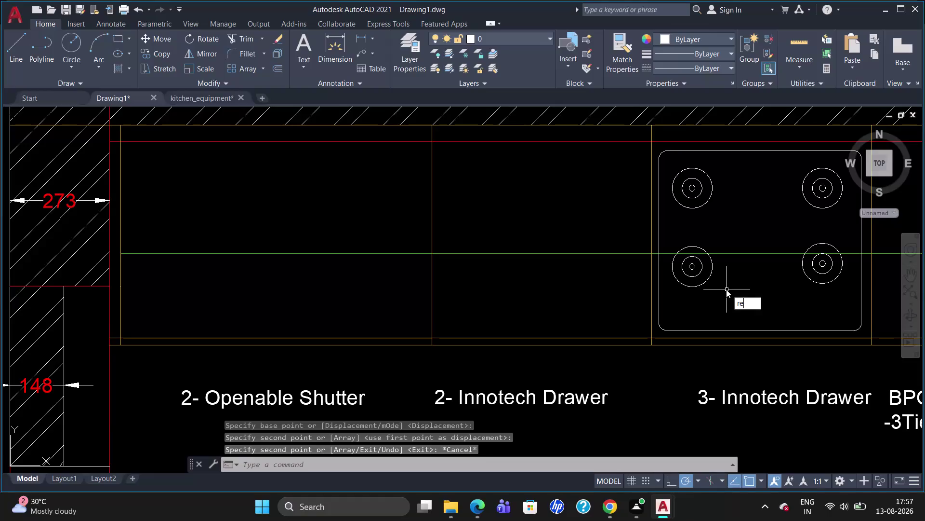
Draw a small rectangular control panel below the hob's burners.
key(c)
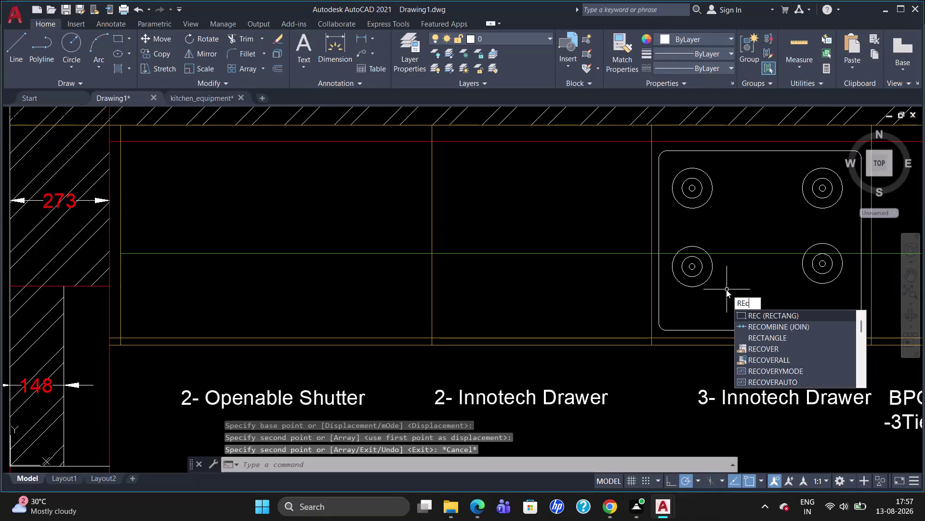
key(Return)
click(719, 299)
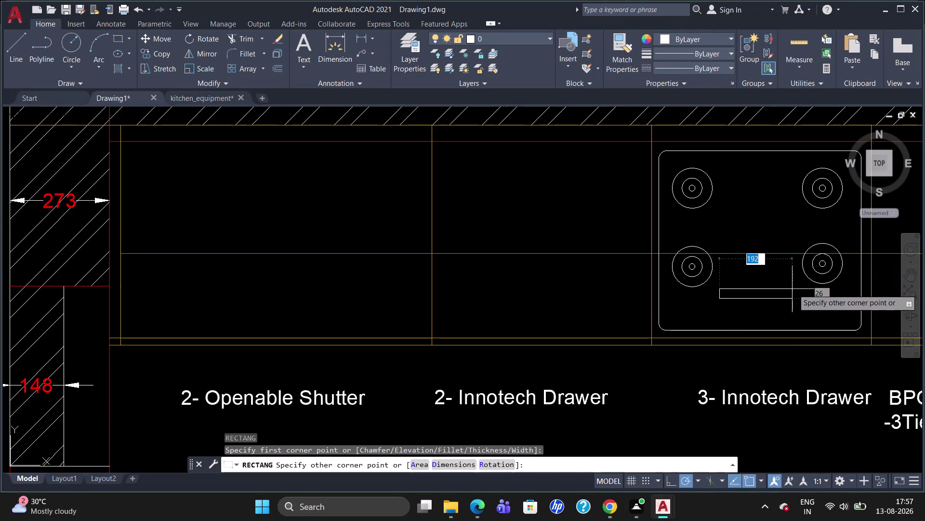
click(797, 321)
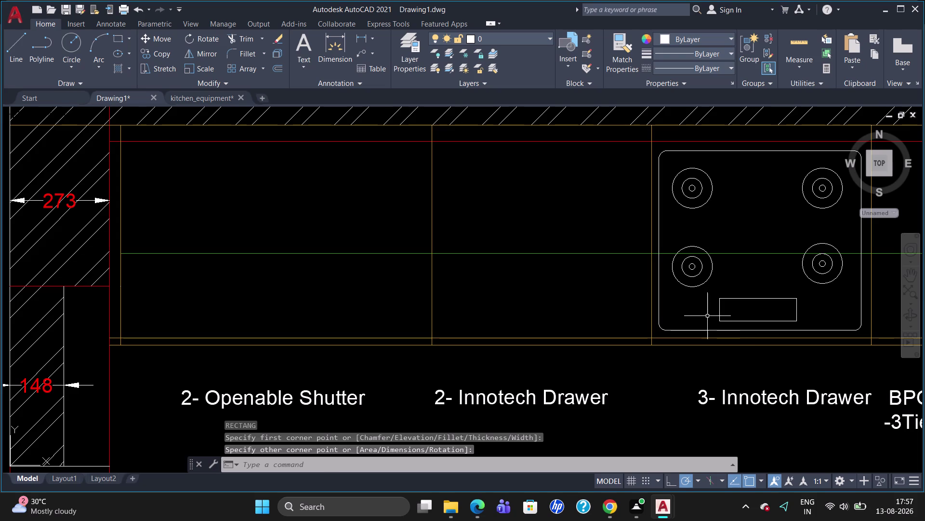
Draw a small knob circle in the panel and delete an extra larger circle.
key(c)
key(Return)
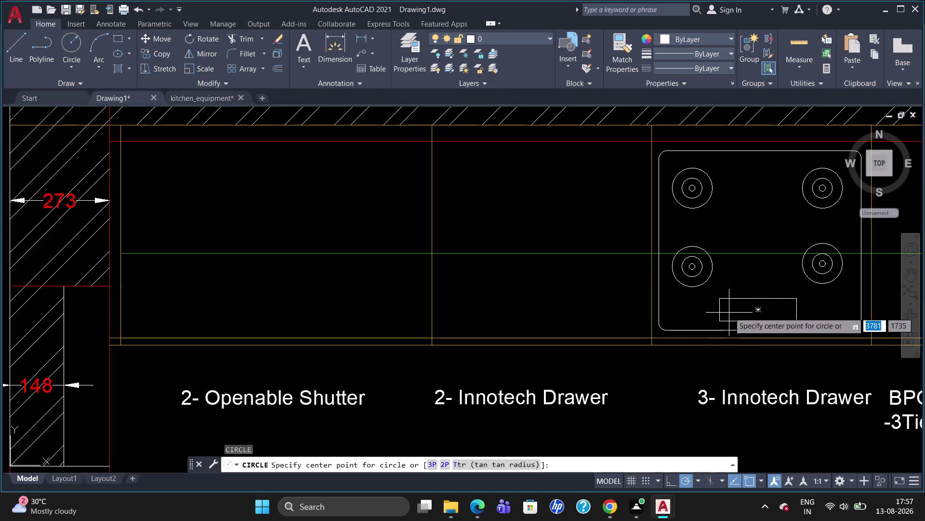
click(730, 311)
click(732, 306)
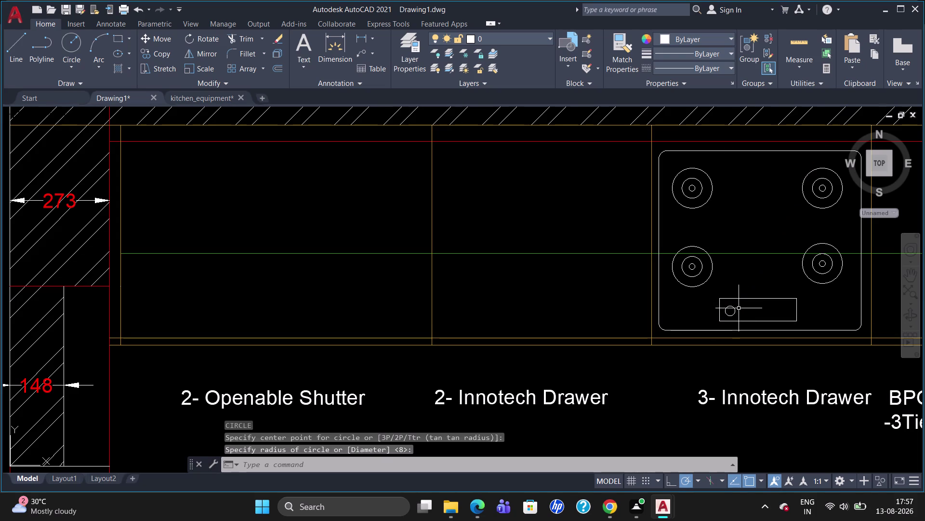
key(v)
key(BackSpace)
key(c)
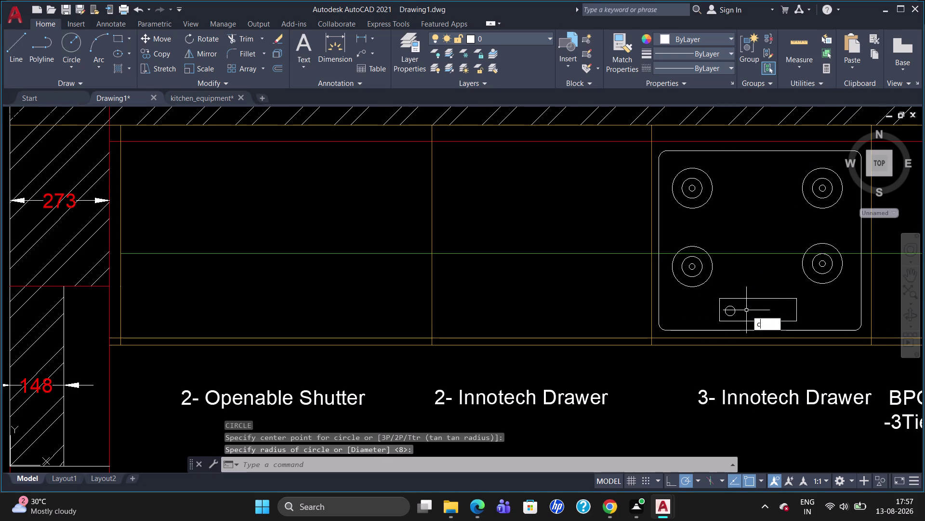
key(Return)
click(751, 311)
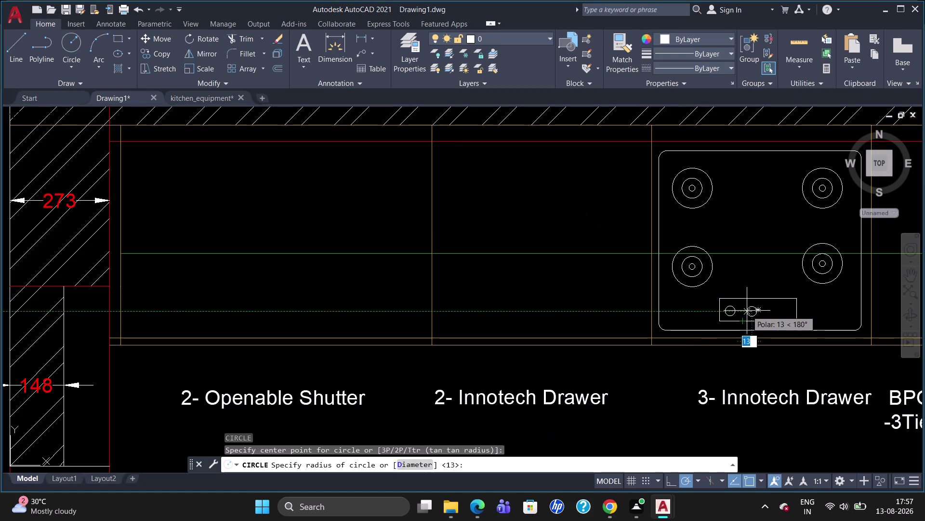
click(748, 310)
click(750, 310)
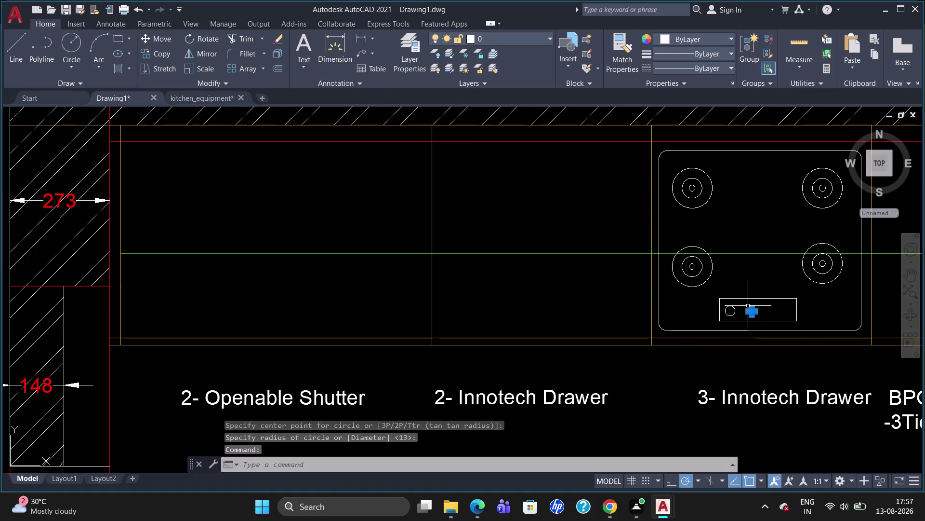
key(Delete)
Copy the knob circle into a row of four across the panel.
click(731, 306)
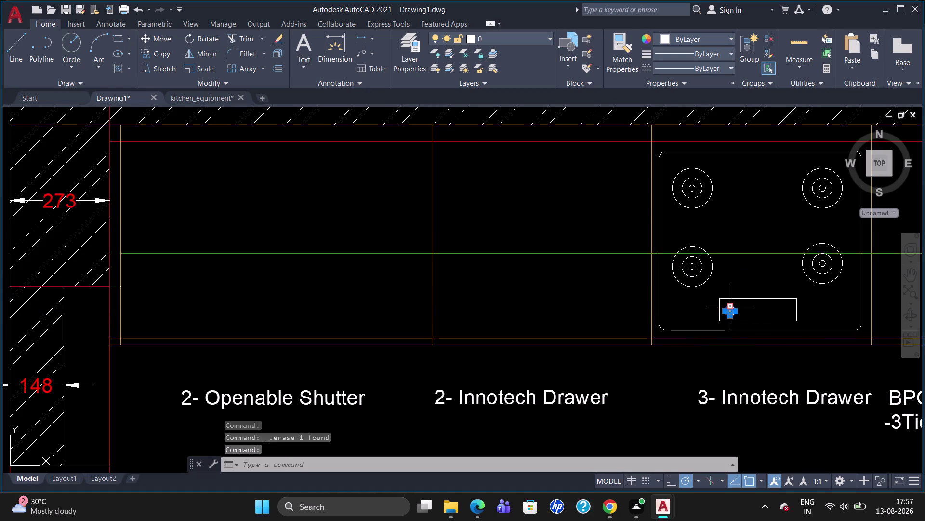
key(c)
key(o)
key(Return)
click(730, 311)
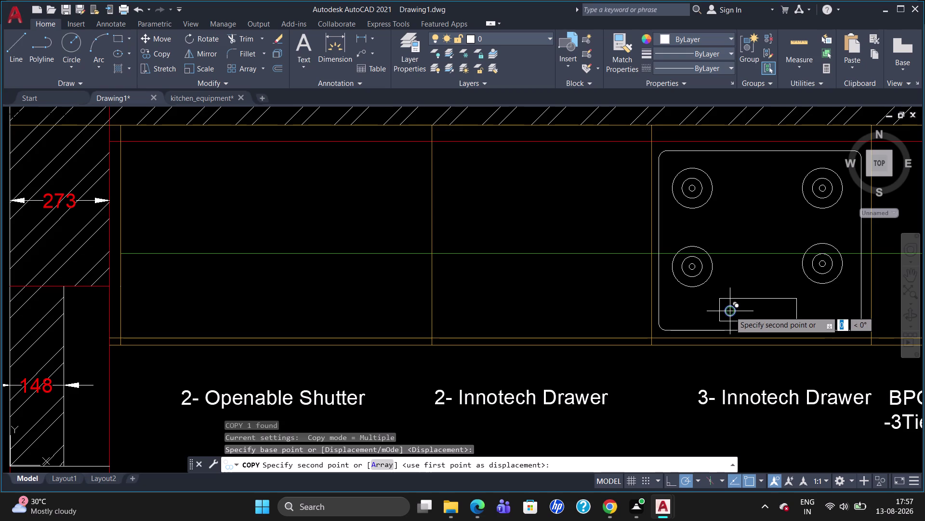
click(747, 310)
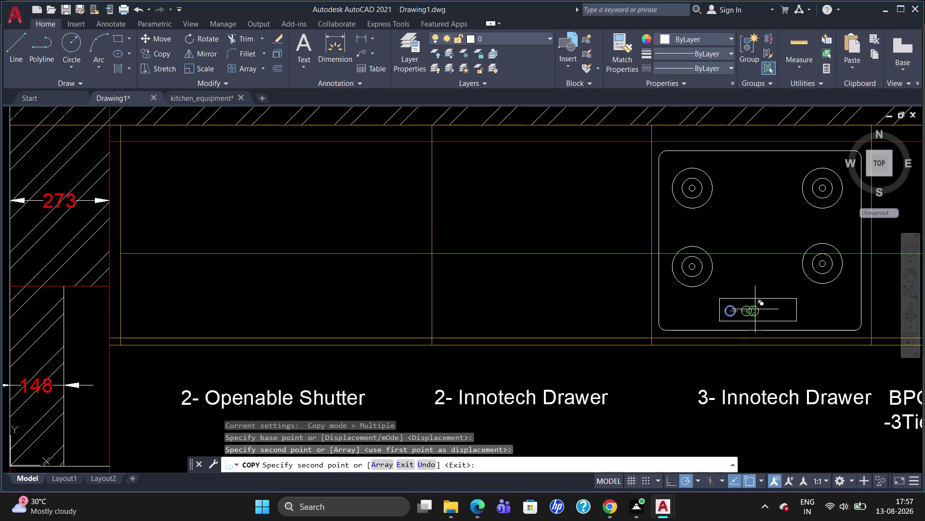
click(763, 308)
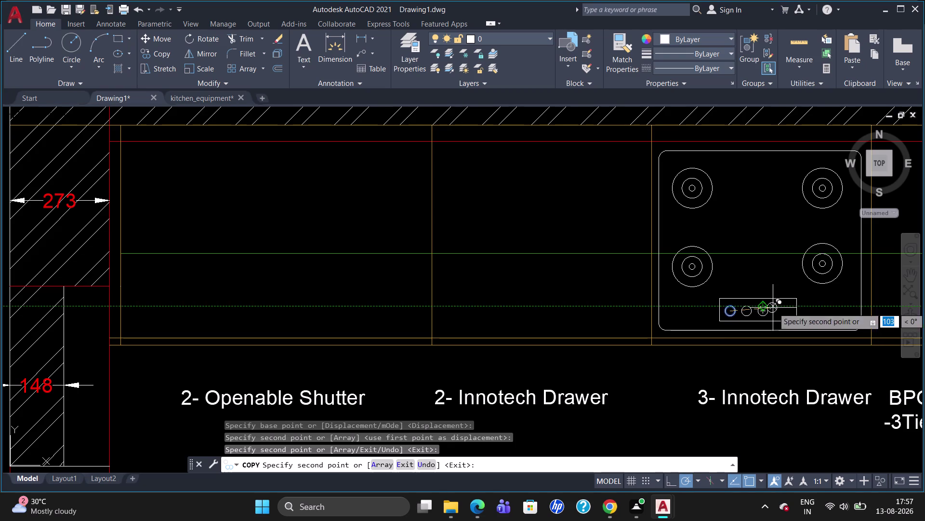
click(780, 312)
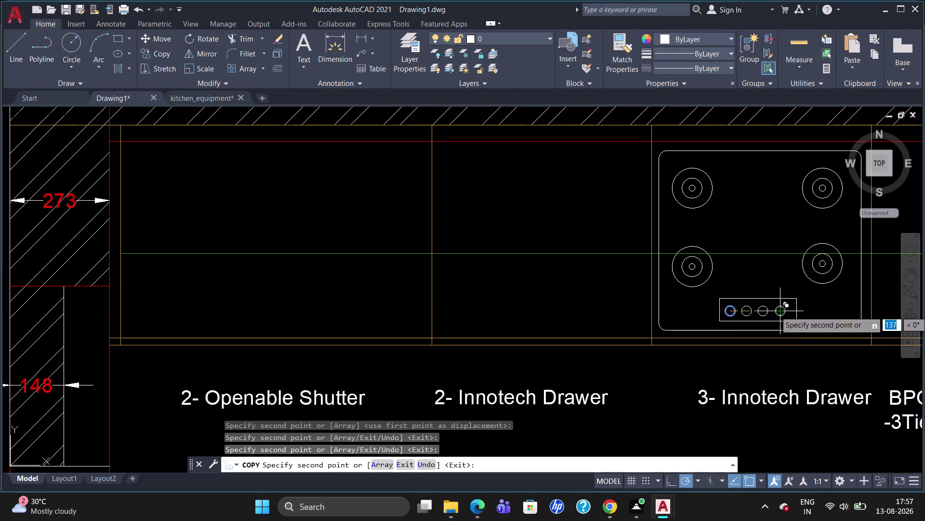
key(Escape)
Zoom around the countertop, briefly show and close Tool Palettes, then open DesignCenter.
scroll(down, 3)
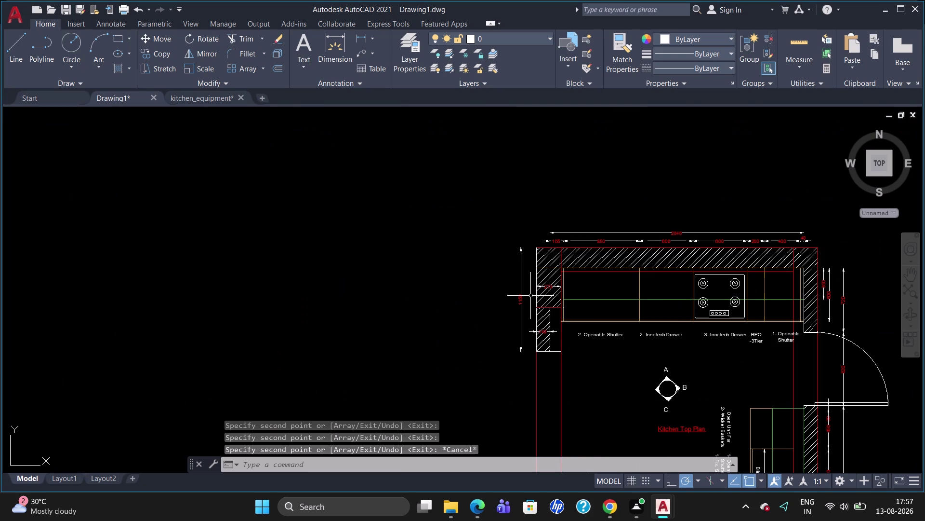
scroll(down, 3)
scroll(up, 3)
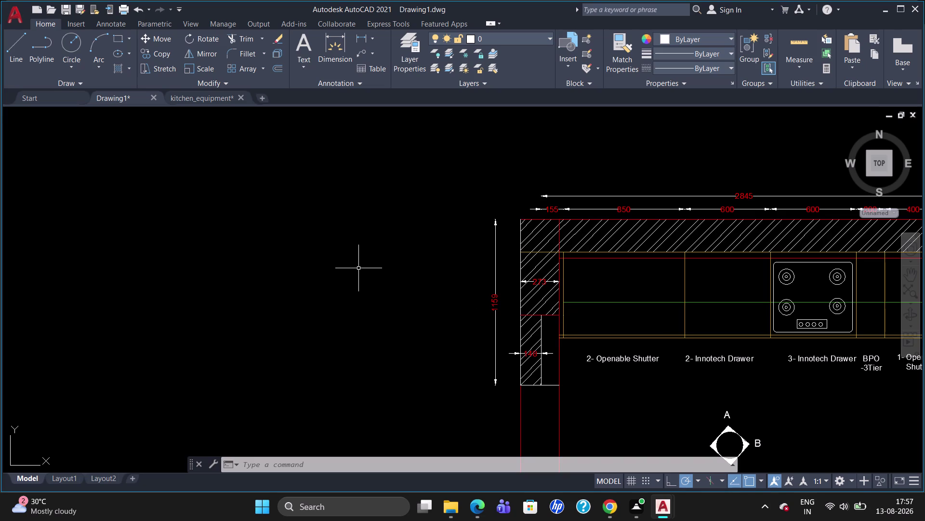
key(ctrl+3)
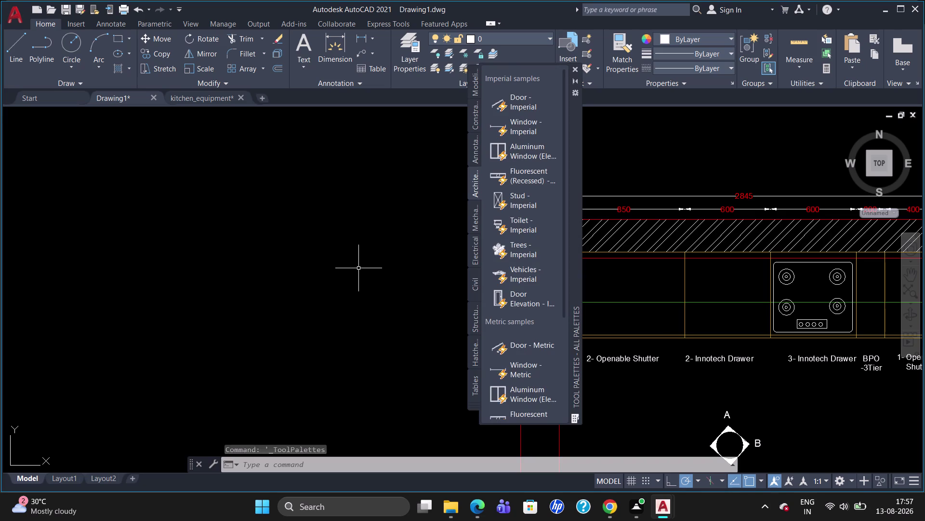
key(Escape)
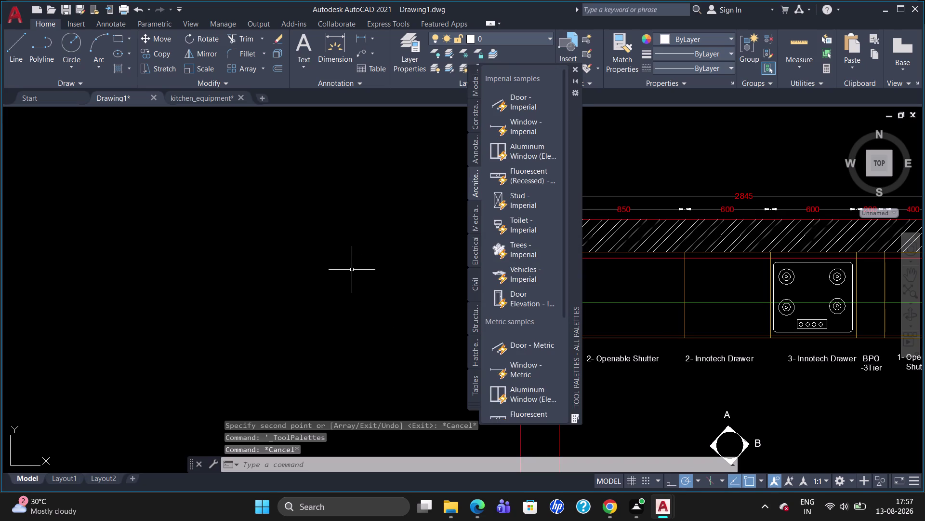
click(572, 67)
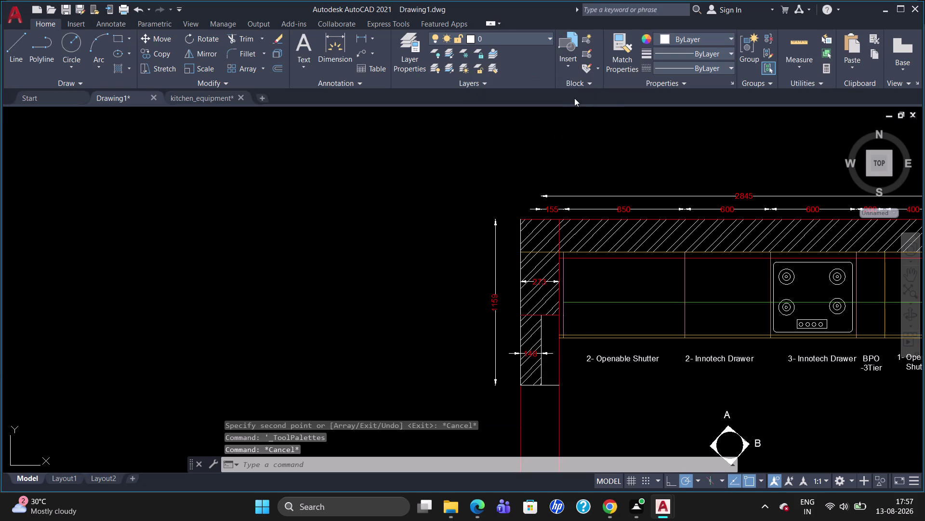
key(ctrl+2)
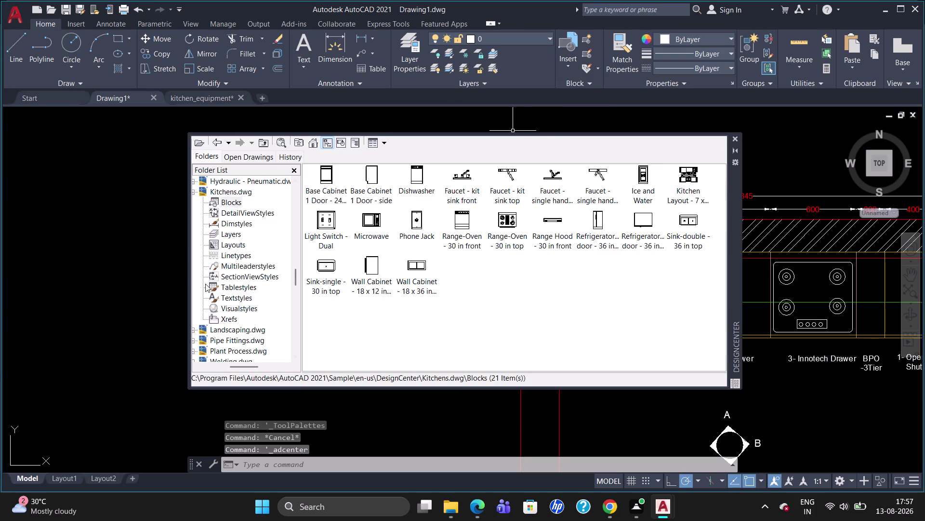
Expand Kitchens.dwg in DesignCenter to show its Blocks collection.
click(241, 192)
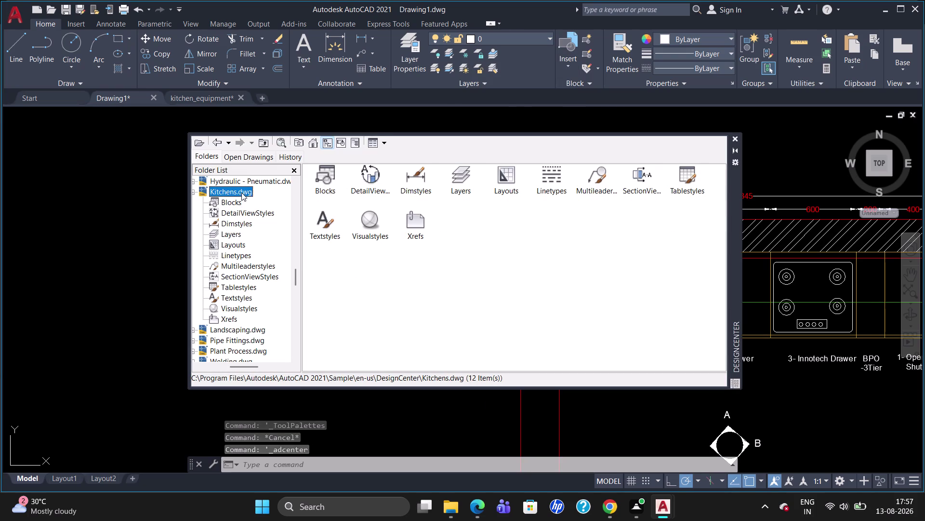
click(316, 181)
click(321, 180)
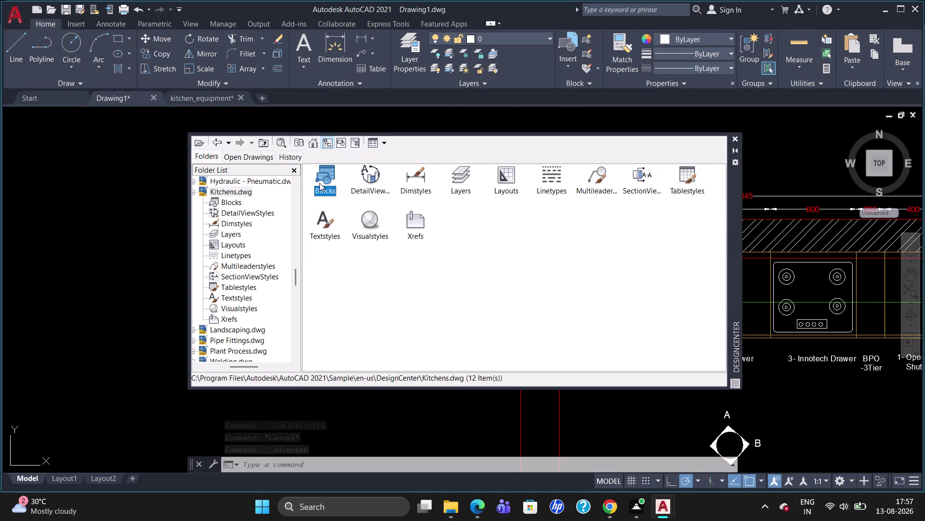
double_click(324, 179)
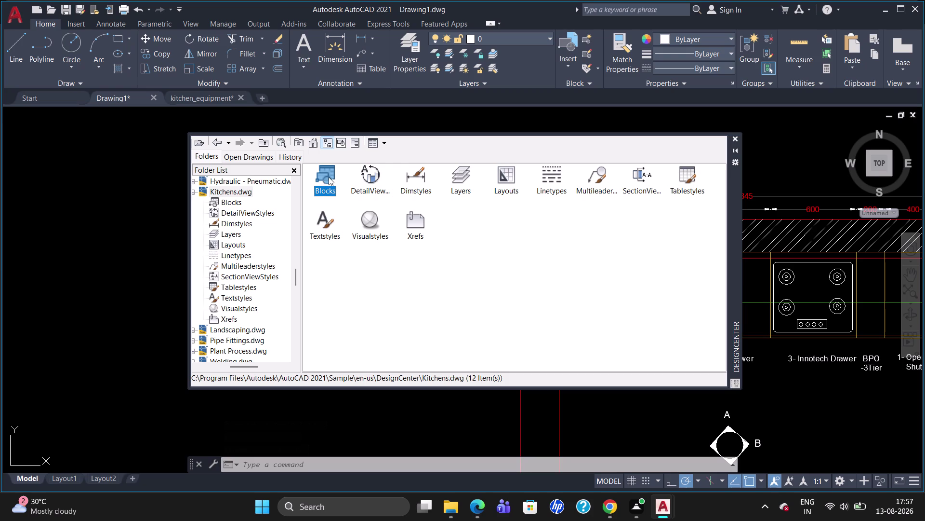
double_click(329, 177)
double_click(322, 189)
double_click(232, 200)
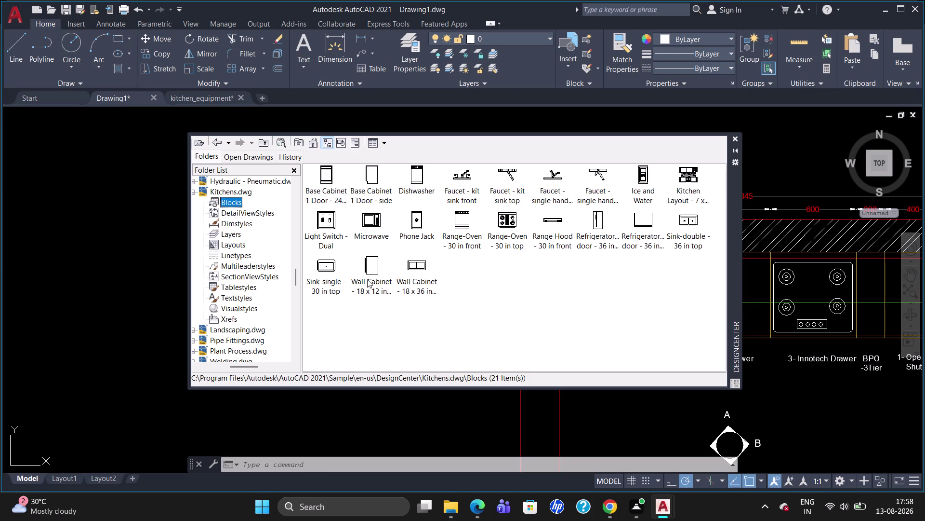
Place the 'Sink-single - 30 in top' block left of the countertop and close DesignCenter.
click(332, 270)
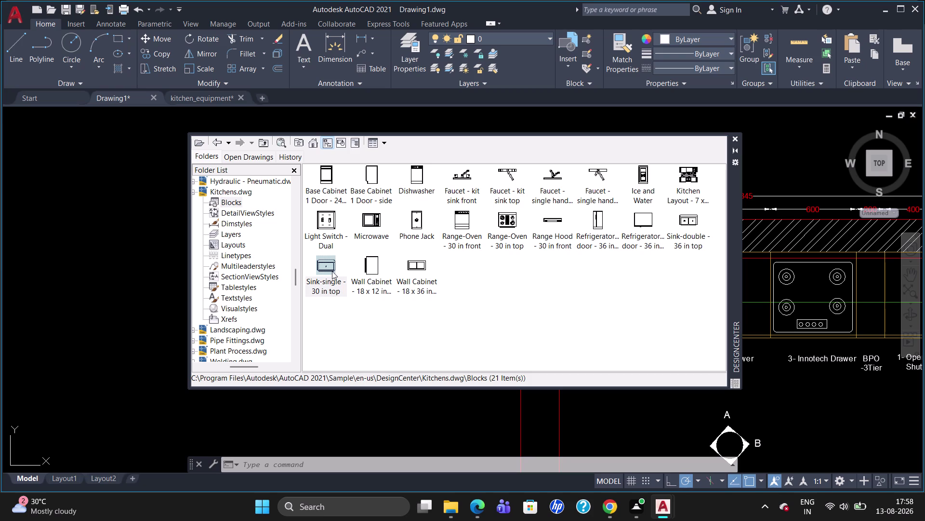
drag(329, 272, 127, 247)
click(124, 247)
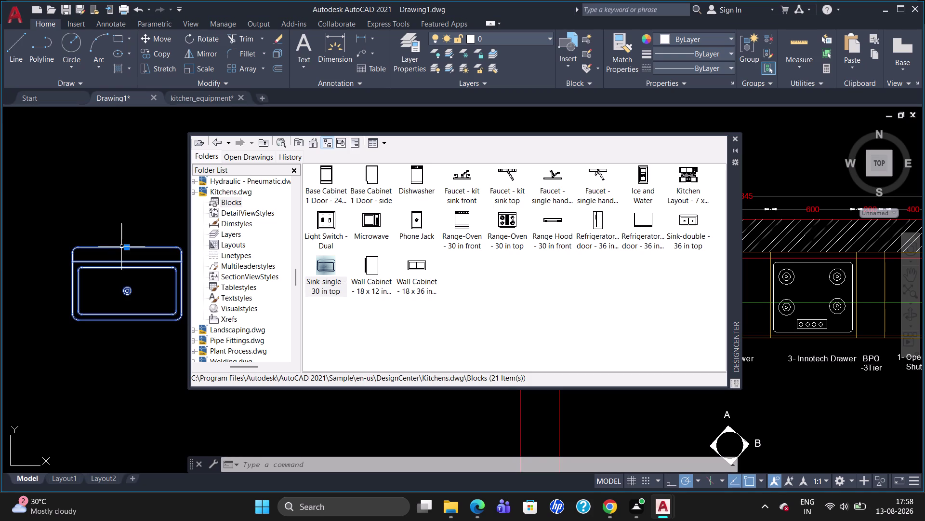
key(Escape)
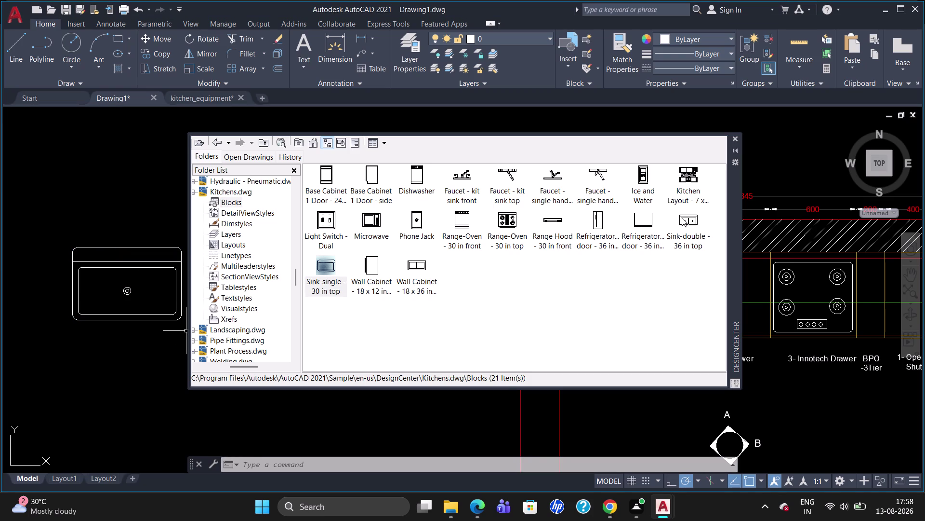
click(735, 137)
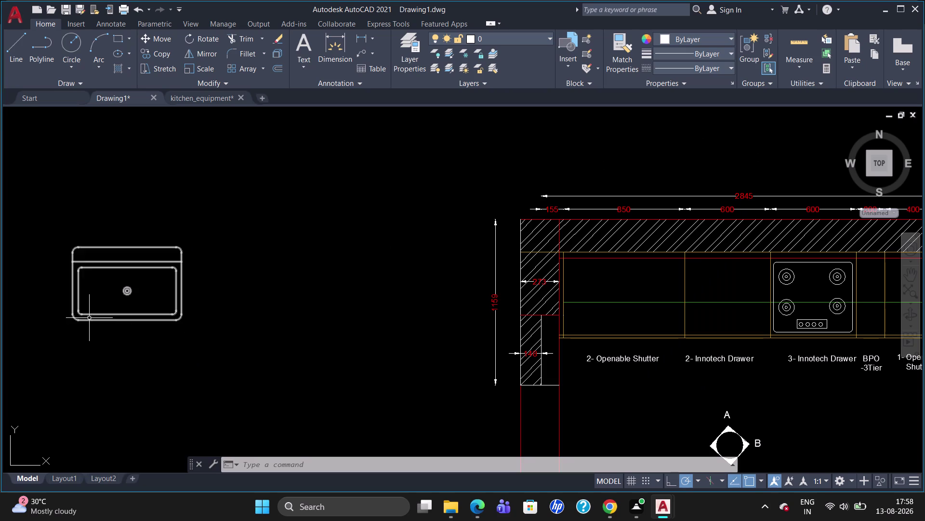
Move the single sink block into the counter bay left of the hob.
click(125, 293)
key(m)
key(Return)
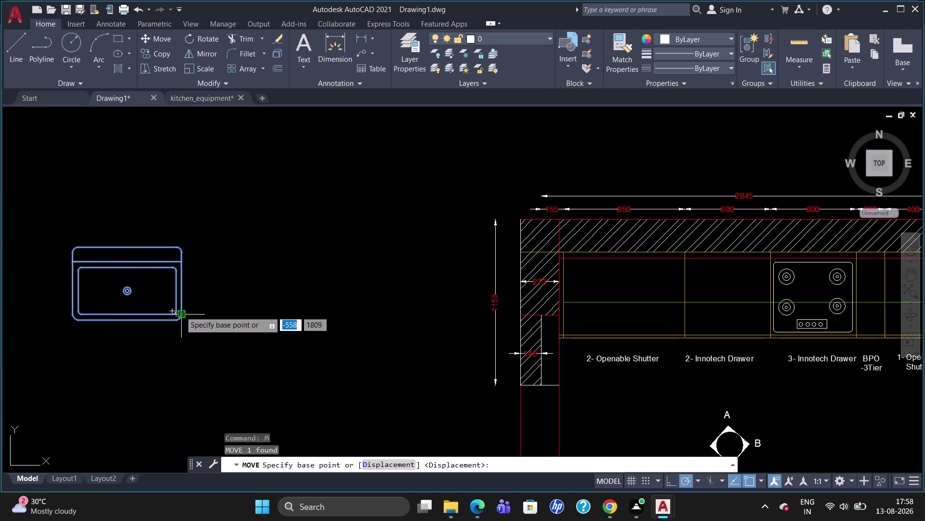
click(176, 317)
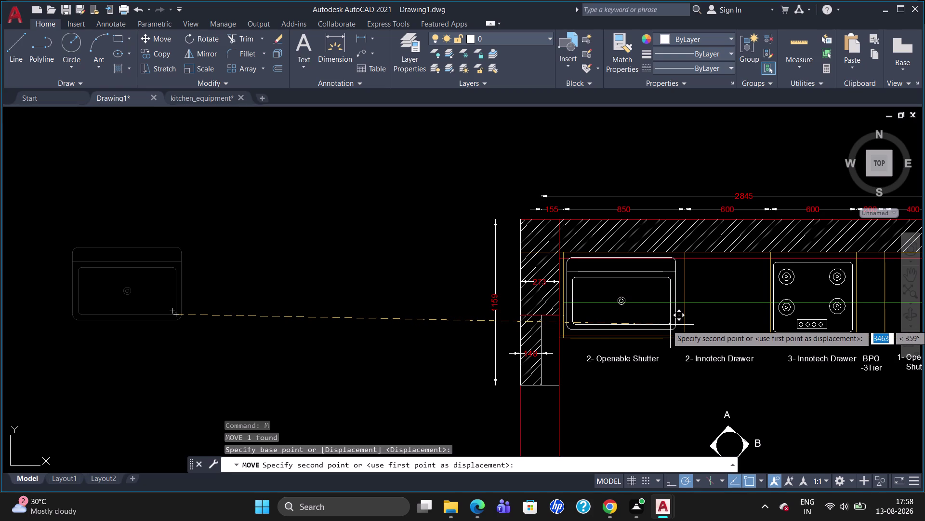
click(672, 325)
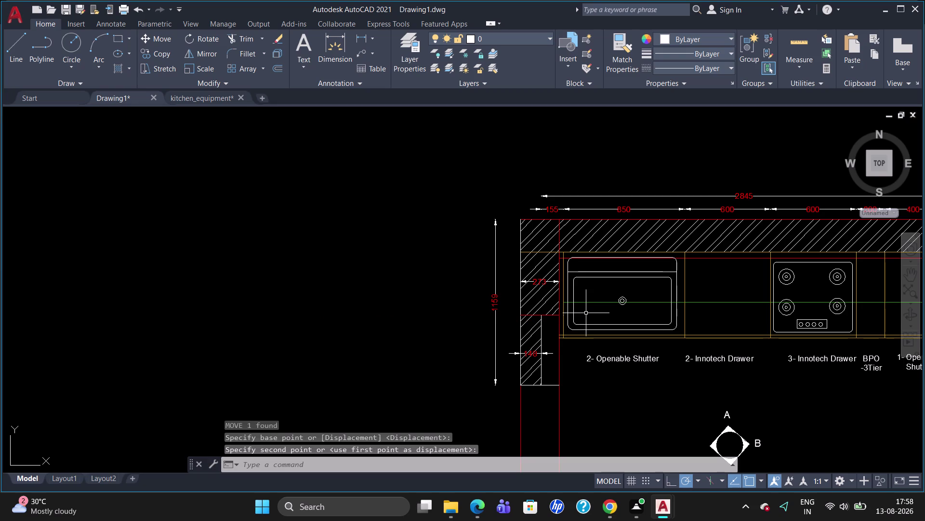
scroll(down, 3)
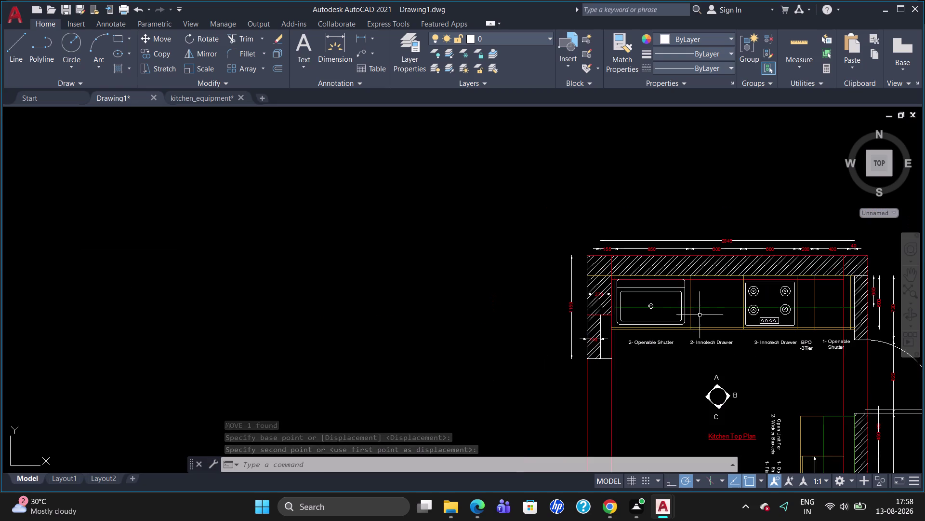
scroll(up, 3)
scroll(down, 3)
scroll(up, 3)
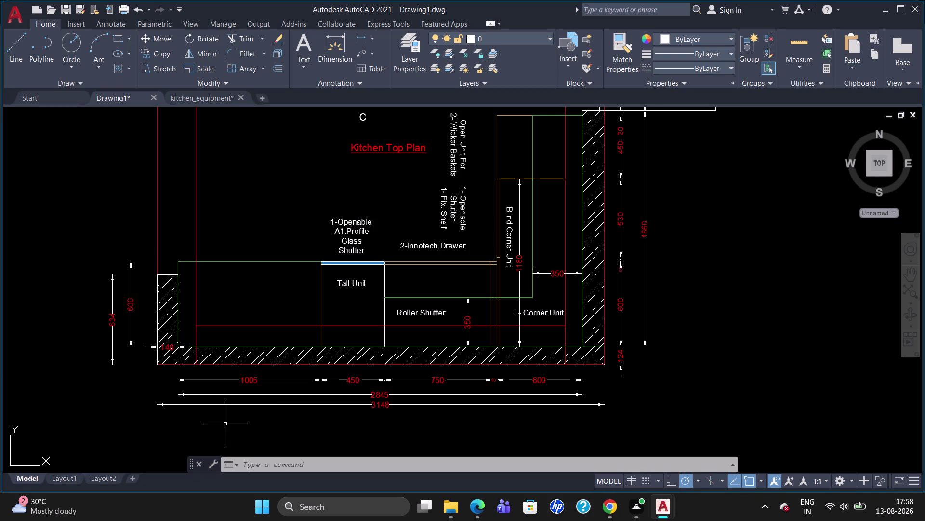
Draw left and front lines of the outline, then delete the misdrawn front line.
key(l)
key(Return)
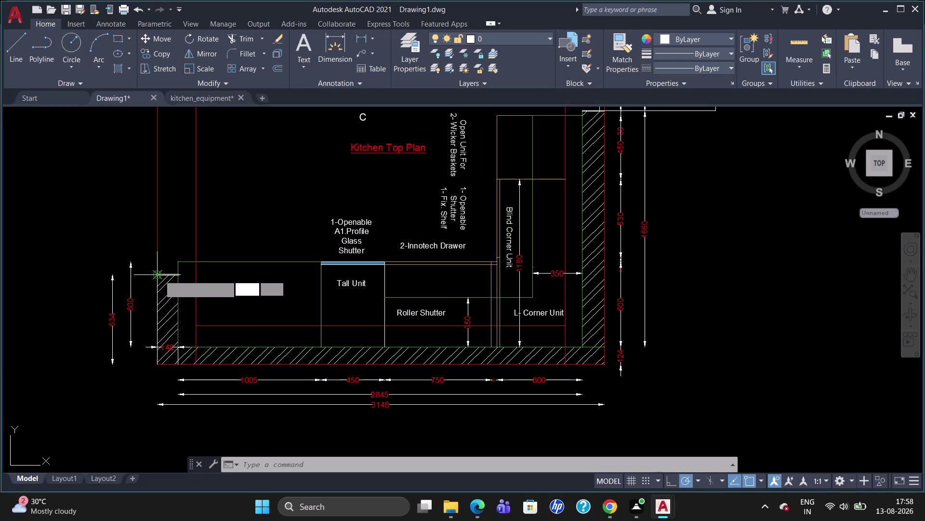
click(188, 246)
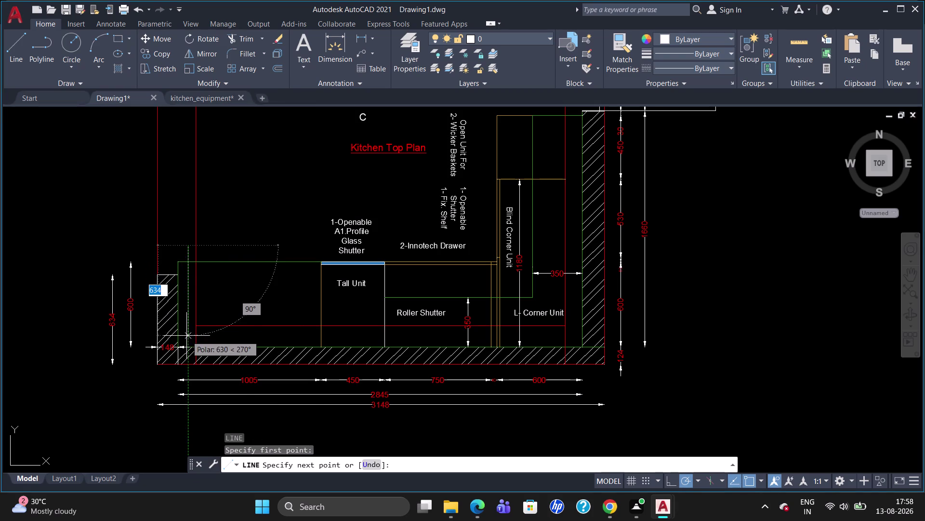
click(188, 335)
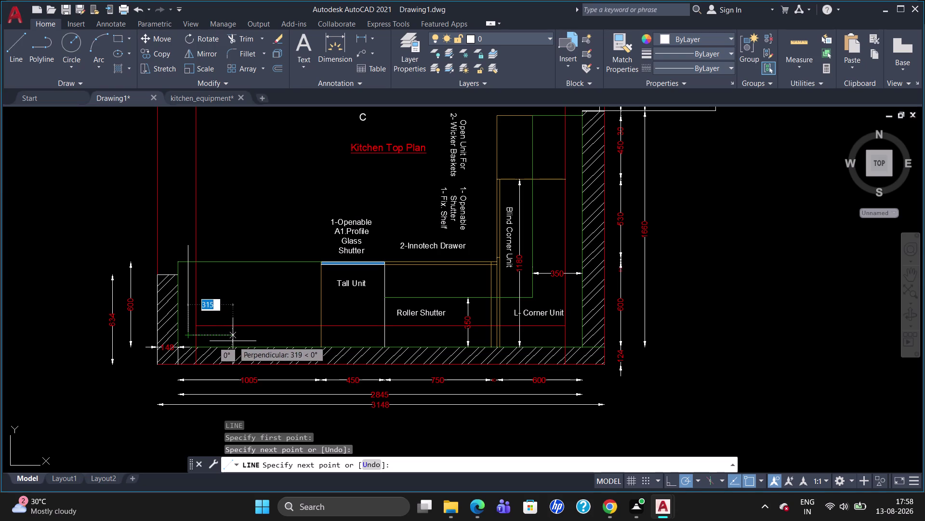
click(315, 339)
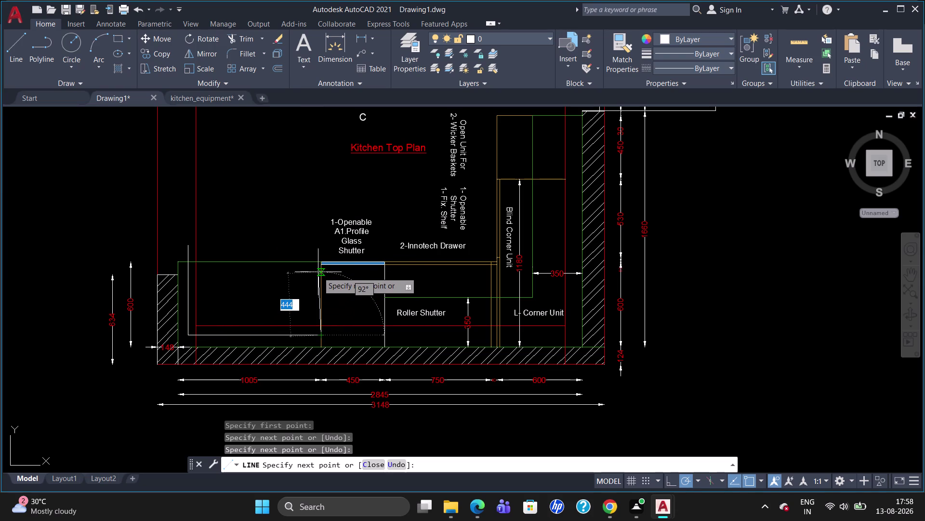
key(Escape)
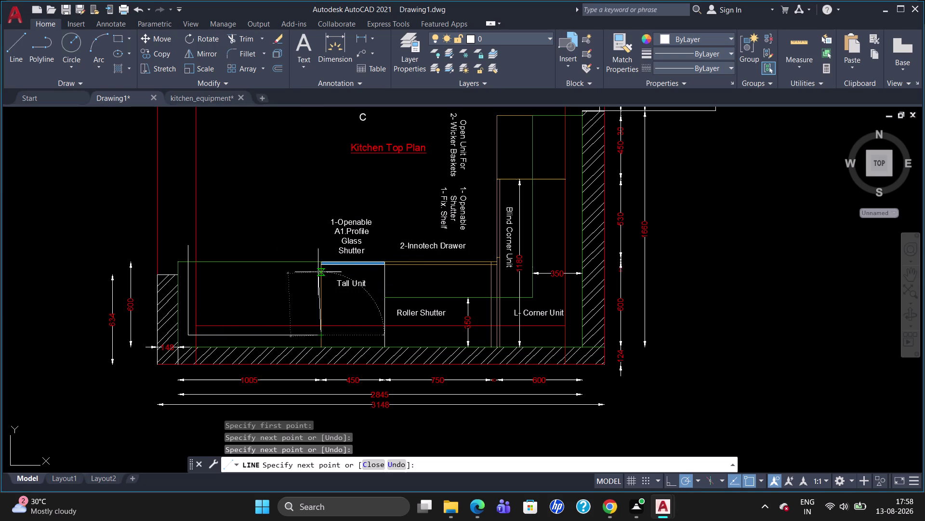
click(309, 337)
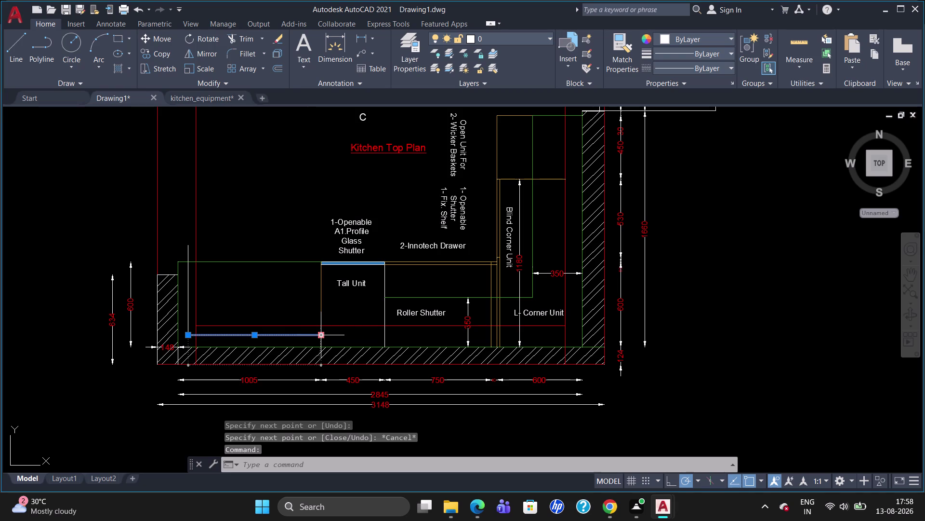
key(Delete)
key(Delete)
key(Delete)
Redraw the outline's bottom edge and right edge beside the Tall Unit.
key(l)
key(Return)
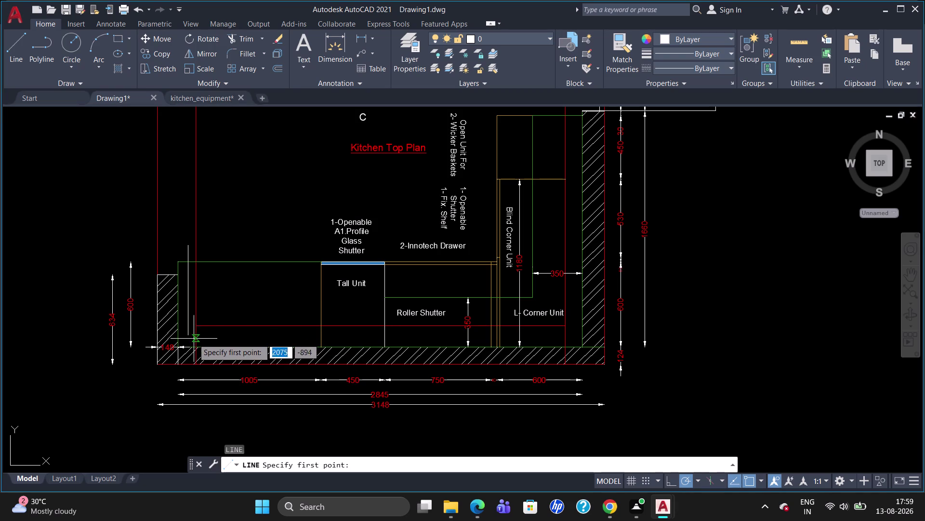
click(186, 337)
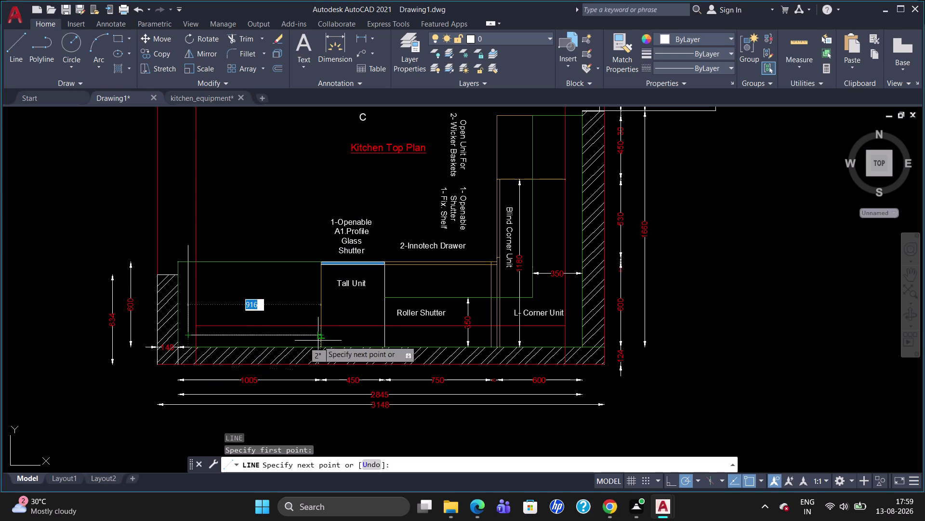
click(312, 339)
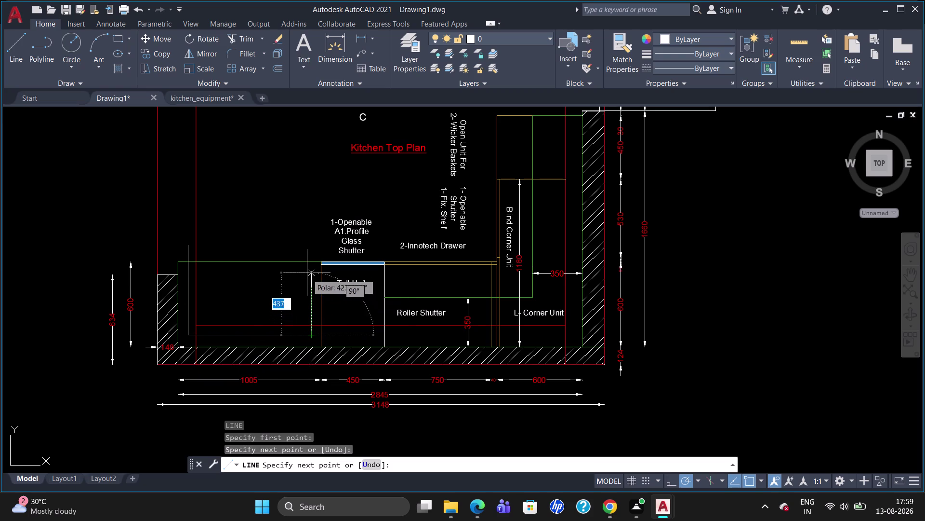
click(310, 250)
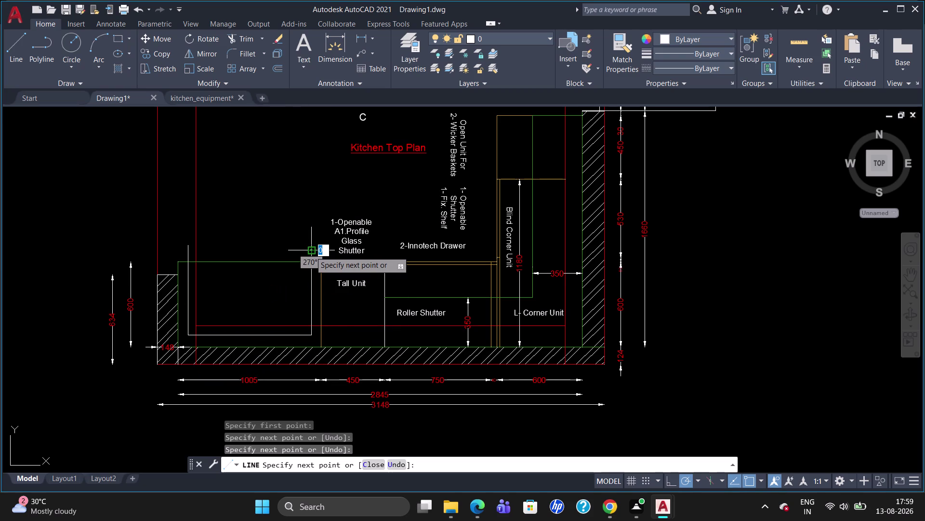
key(Escape)
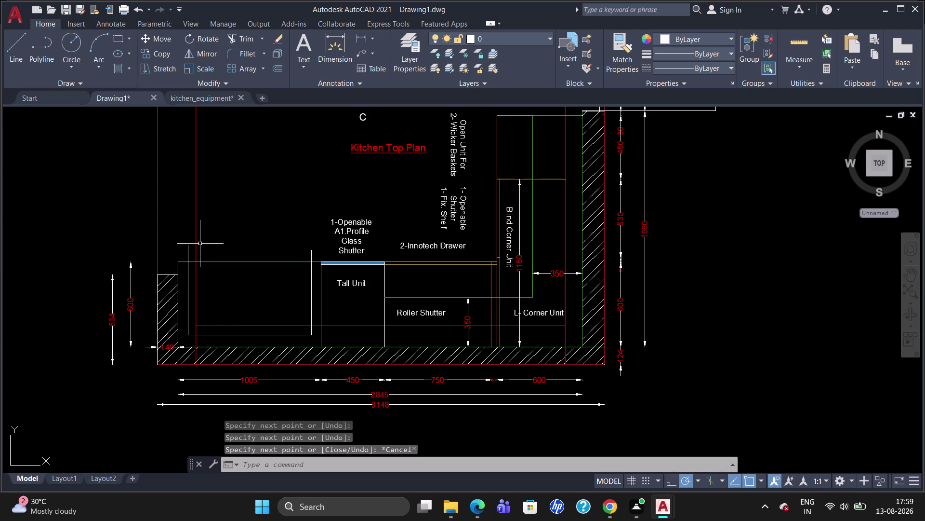
Draw the outline's top edge from left to right.
key(l)
key(Return)
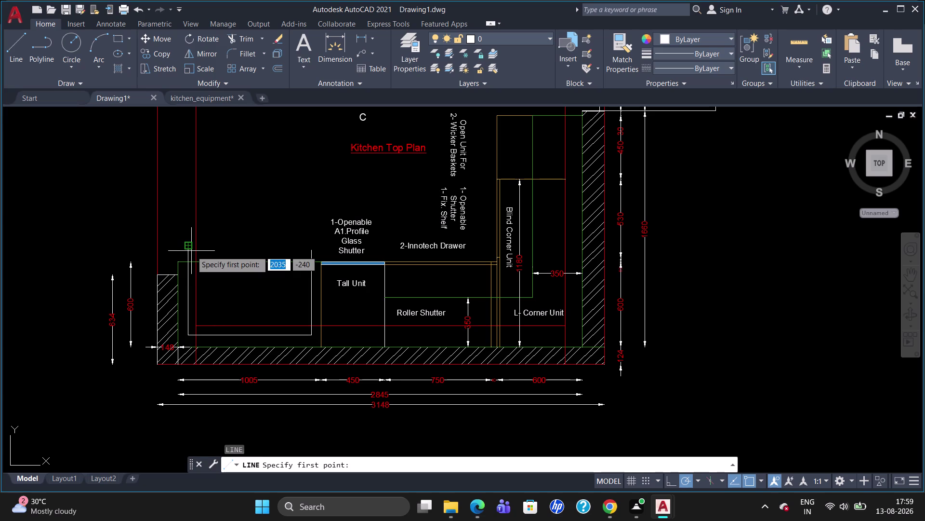
click(187, 252)
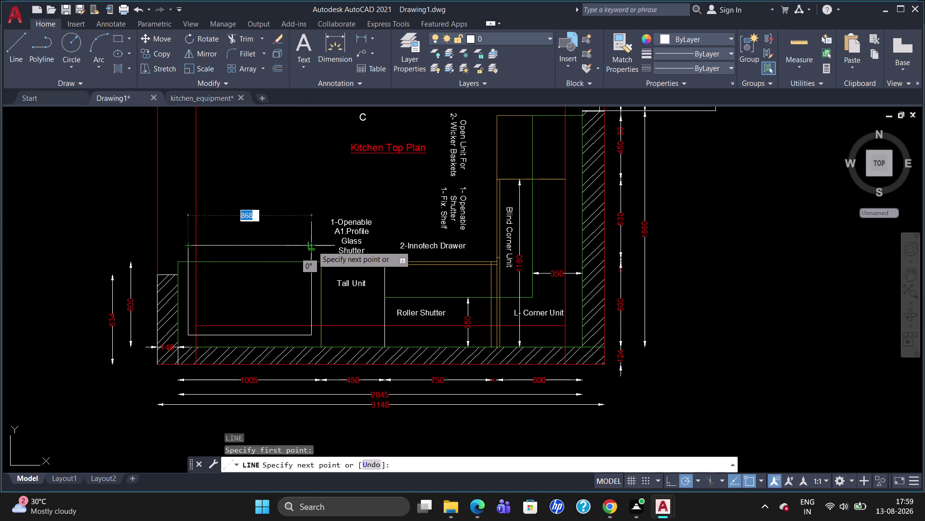
click(313, 243)
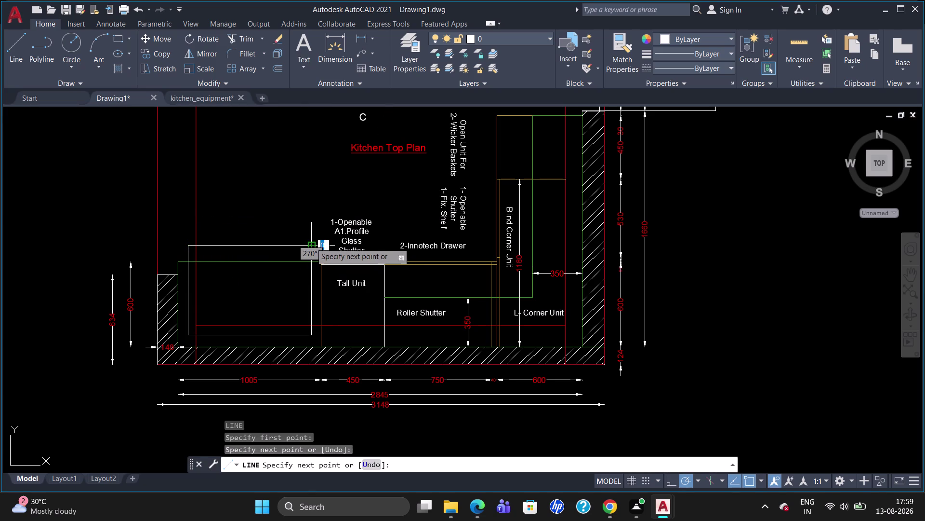
key(Escape)
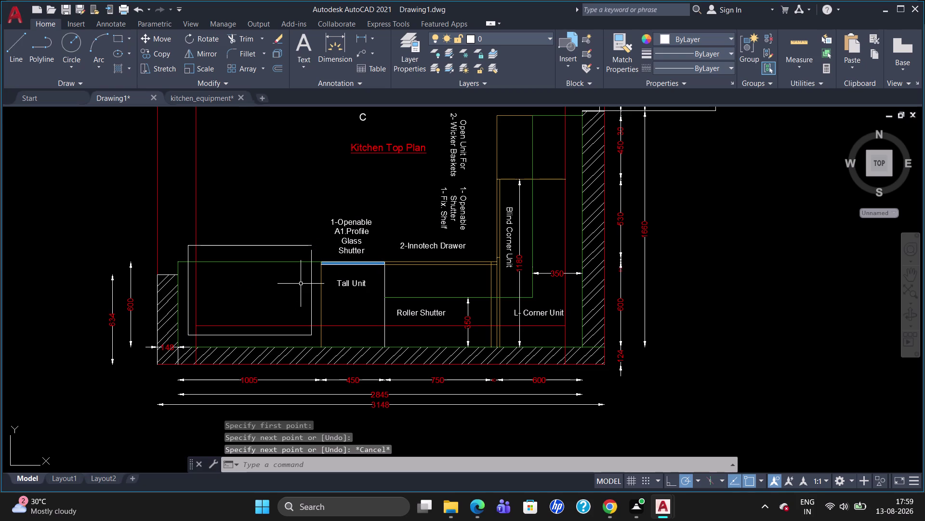
Extend the outline's right-side line up to the top edge with EX.
text(ex)
key(Return)
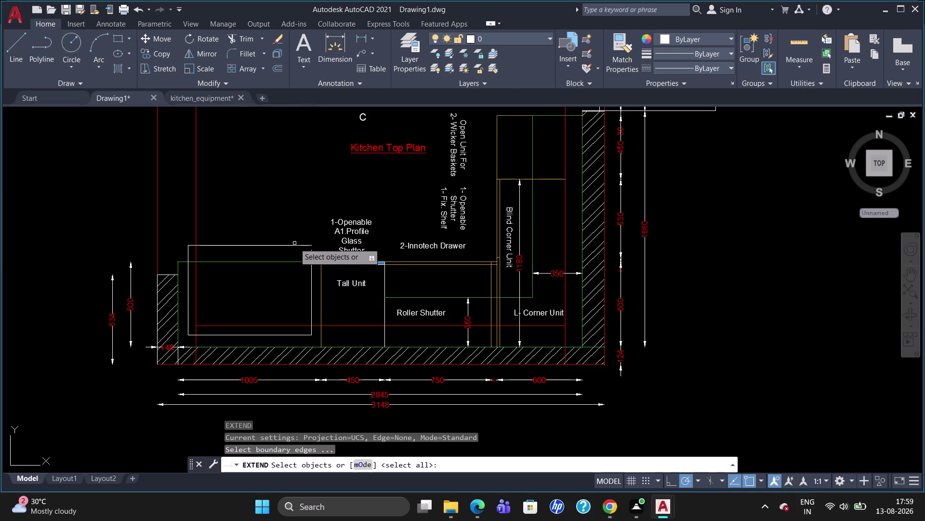
click(294, 245)
key(Return)
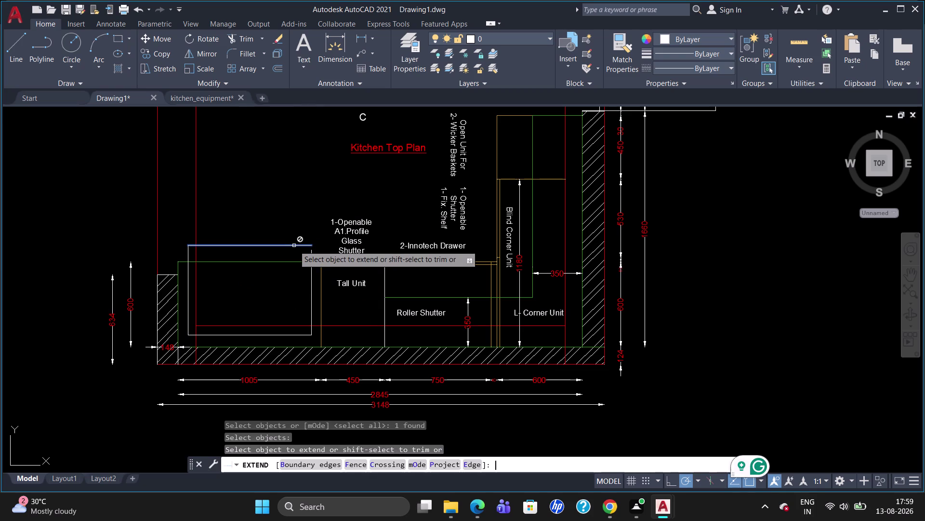
click(311, 287)
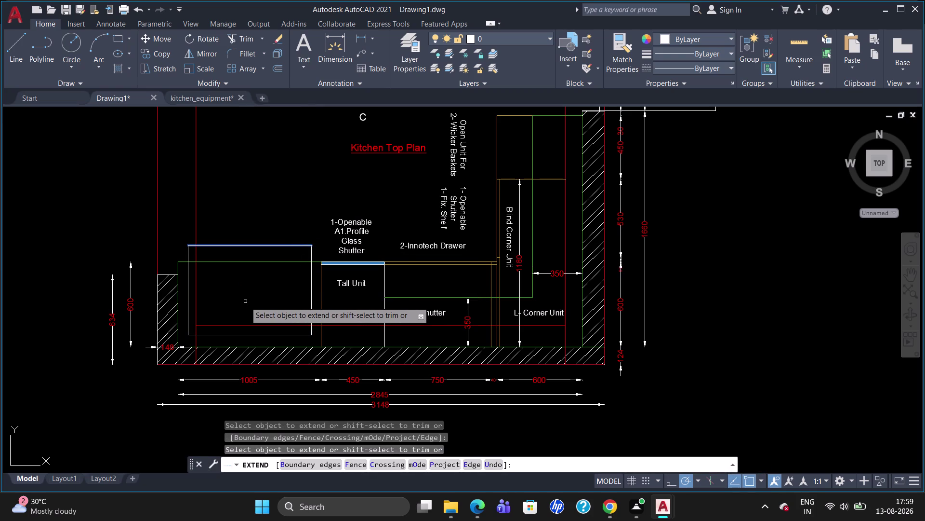
key(Escape)
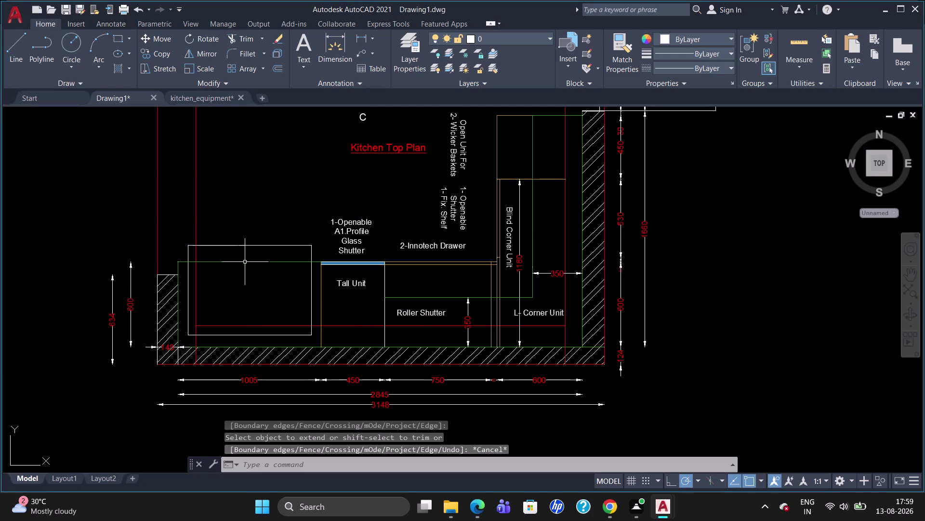
Round the sink outline's two left corners with radius-20 fillets.
key(f)
key(Return)
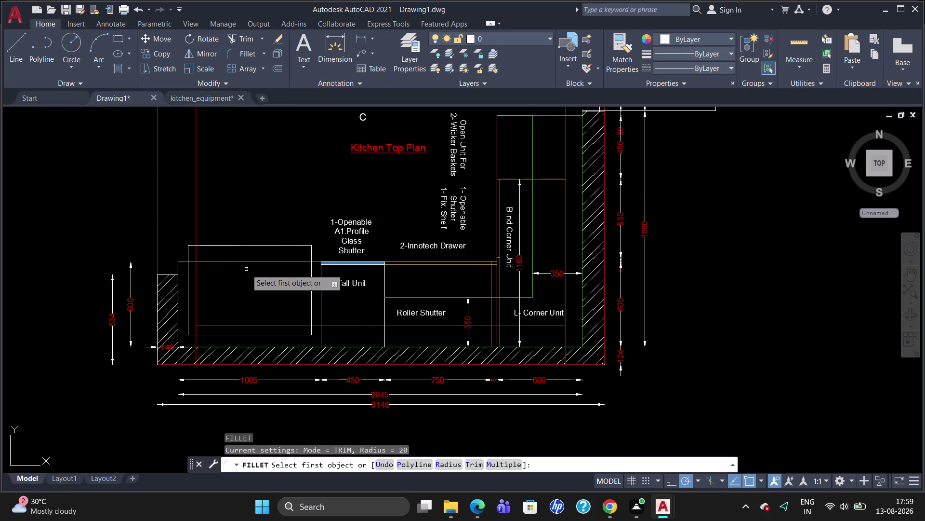
key(r)
key(Return)
text(20)
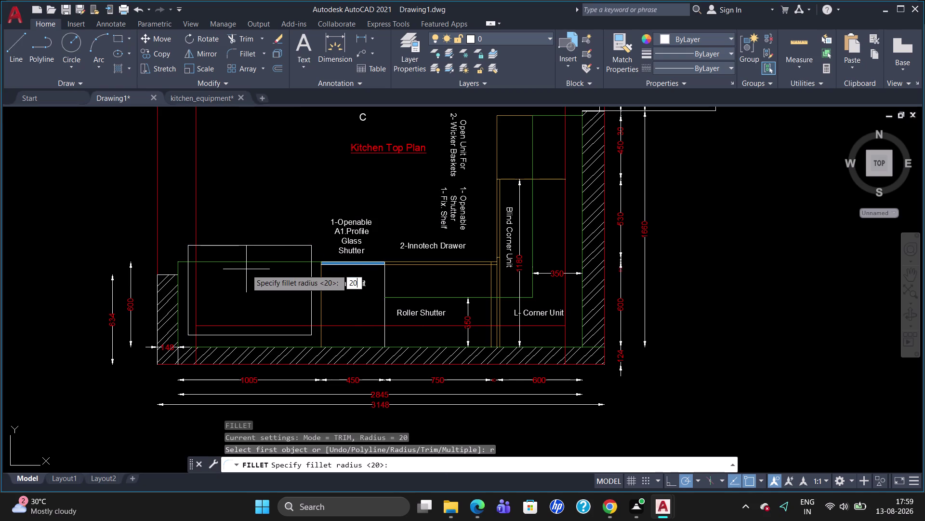
key(Return)
click(240, 244)
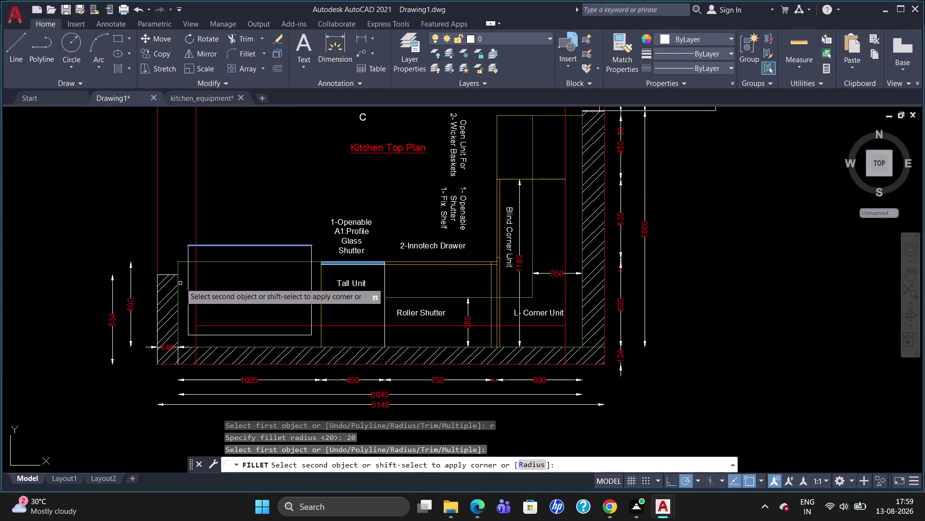
click(188, 279)
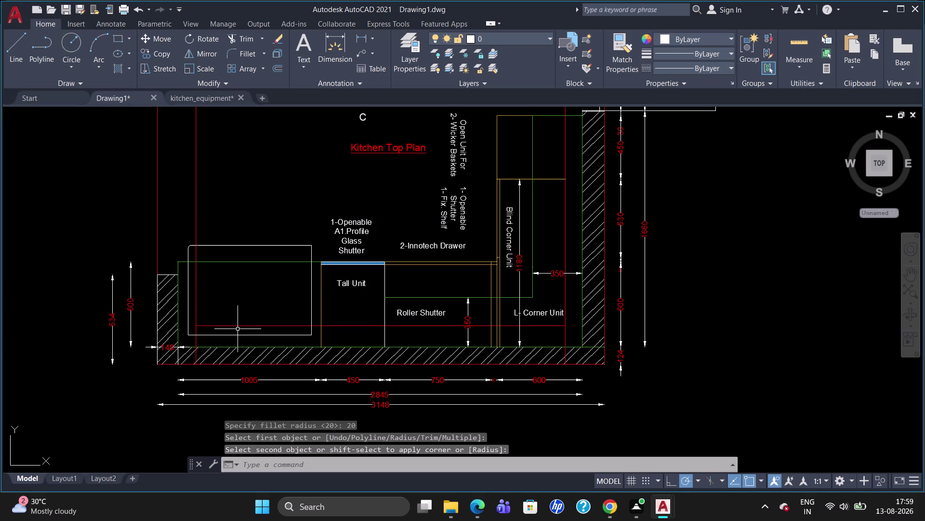
key(f)
key(Return)
key(r)
key(Return)
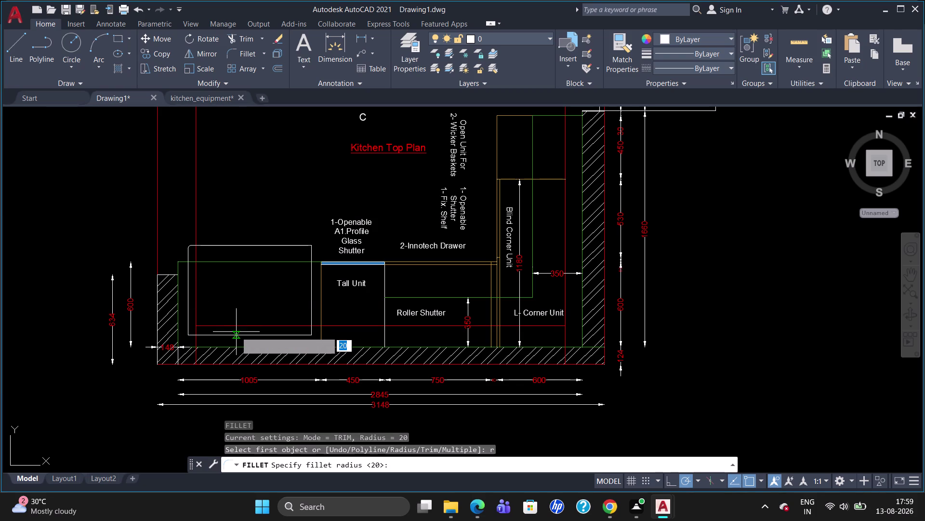
text(20)
key(Return)
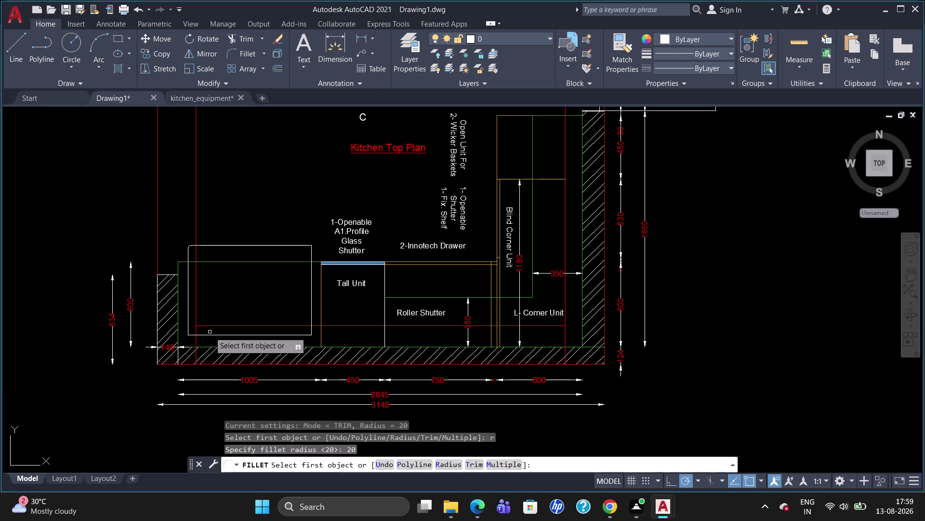
click(210, 335)
click(187, 313)
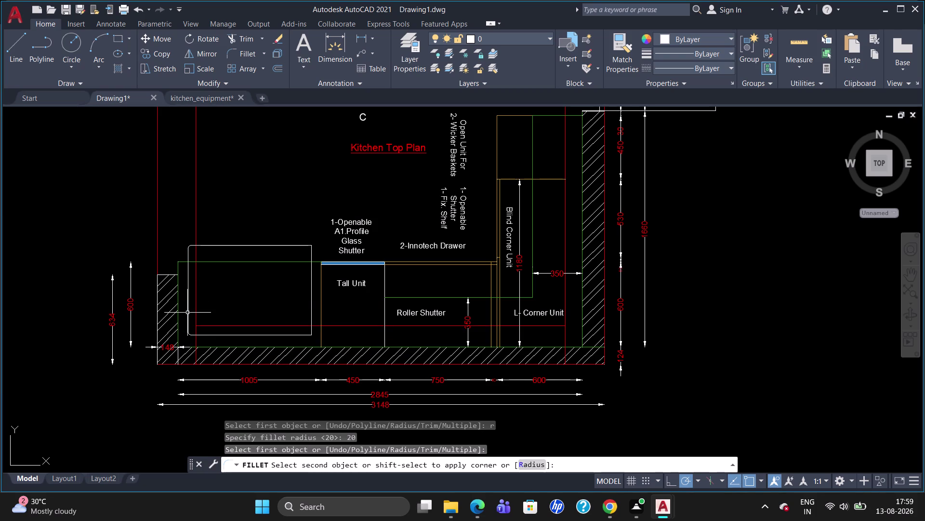
Round the outline's bottom-right and top-right corners with radius-20 fillets.
key(f)
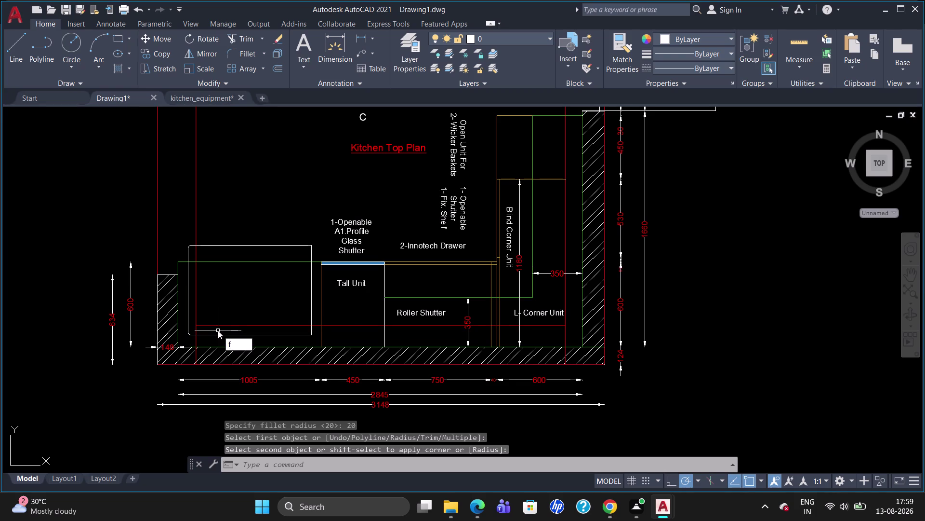
key(Return)
key(r)
key(Return)
text(2)
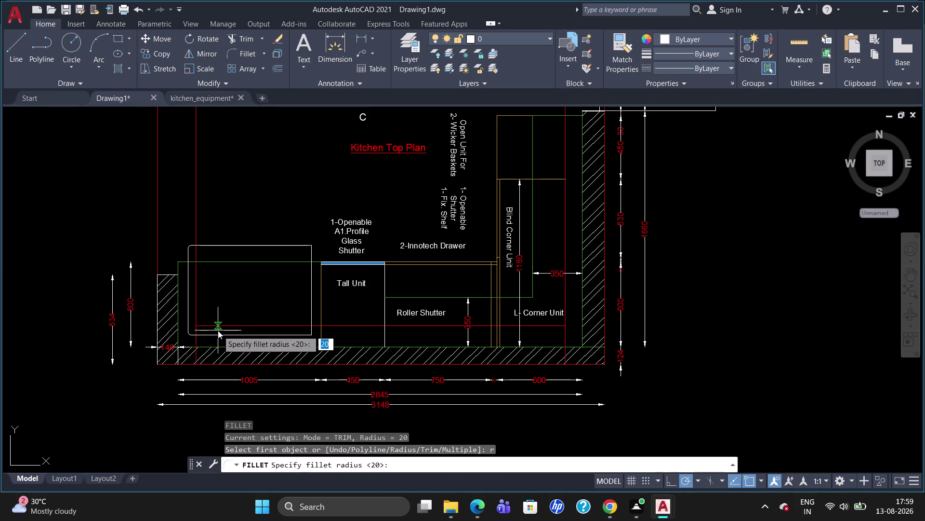
text(0)
key(Return)
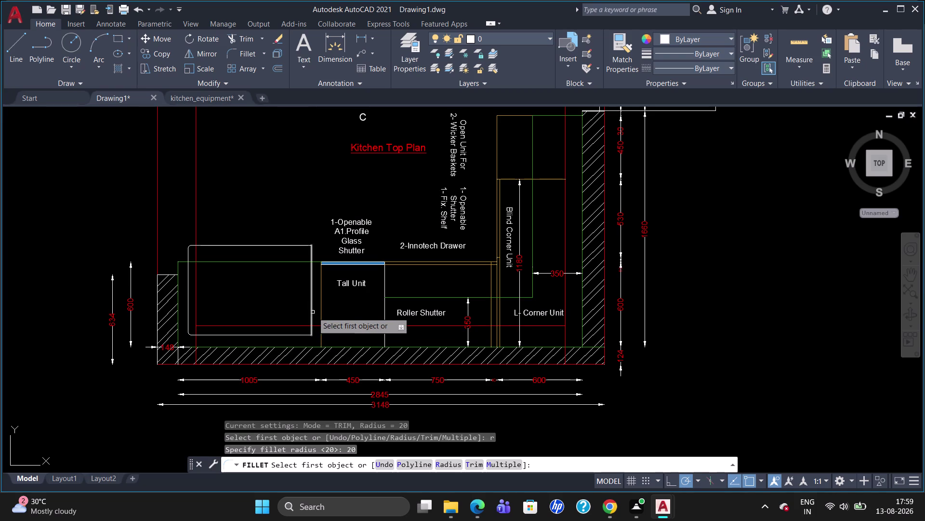
click(312, 311)
click(303, 334)
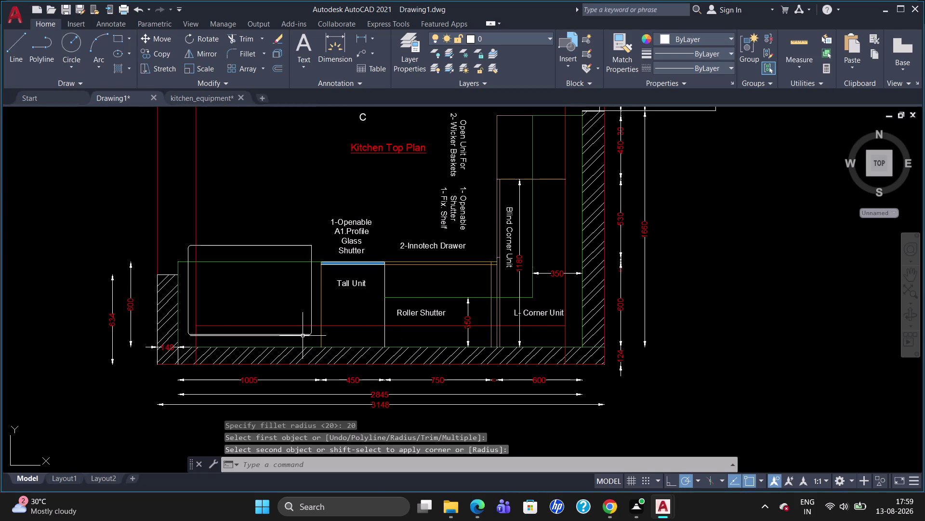
key(Escape)
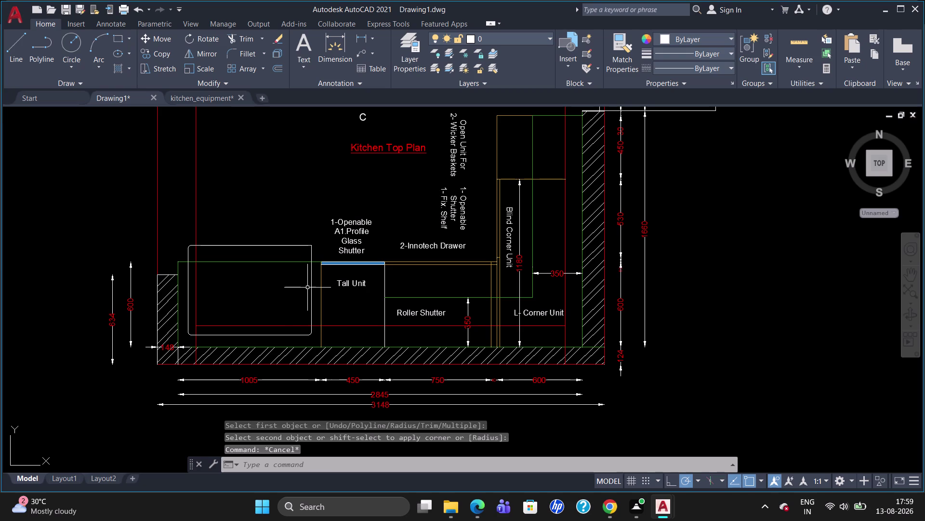
key(f)
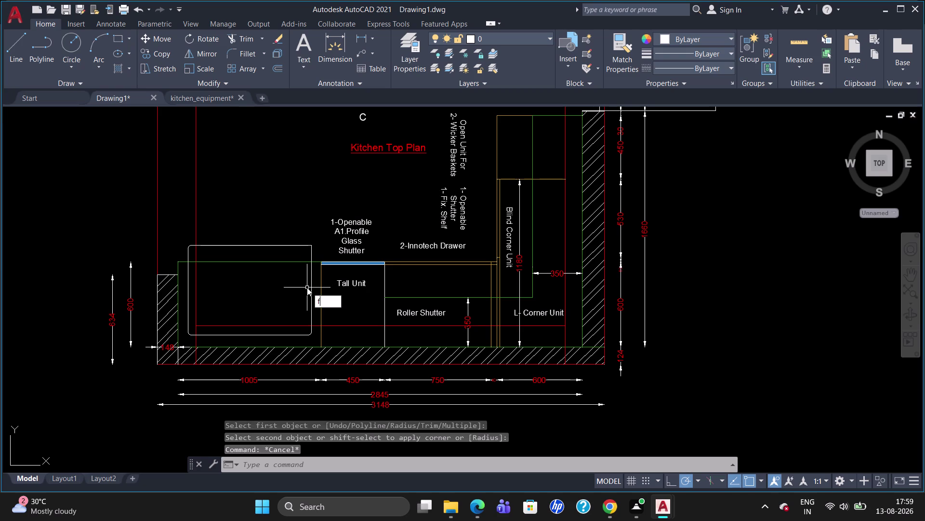
key(Return)
key(r)
key(Return)
key(1)
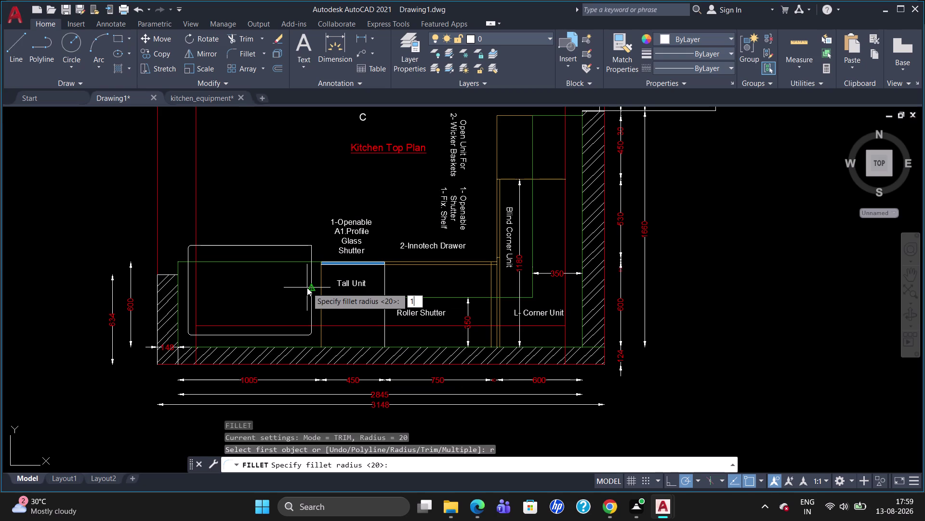
key(BackSpace)
text(2)
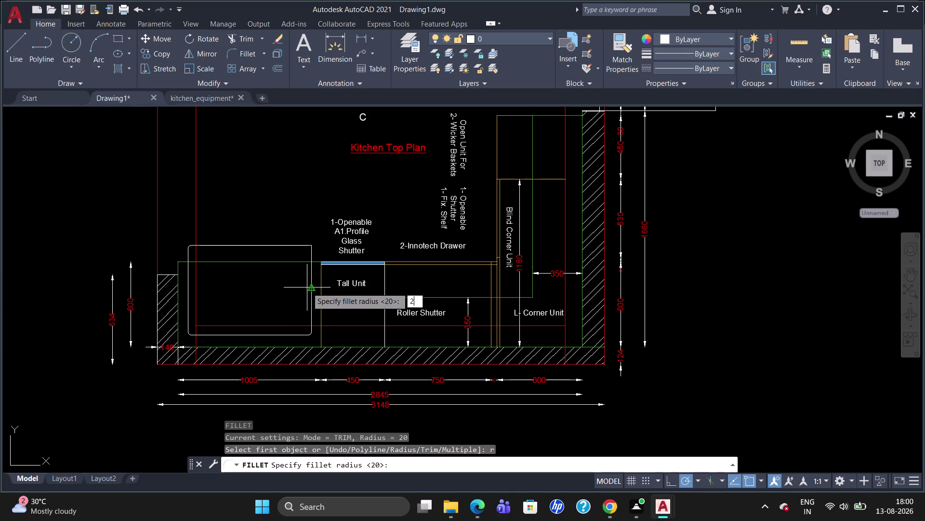
text(0)
key(Return)
click(292, 245)
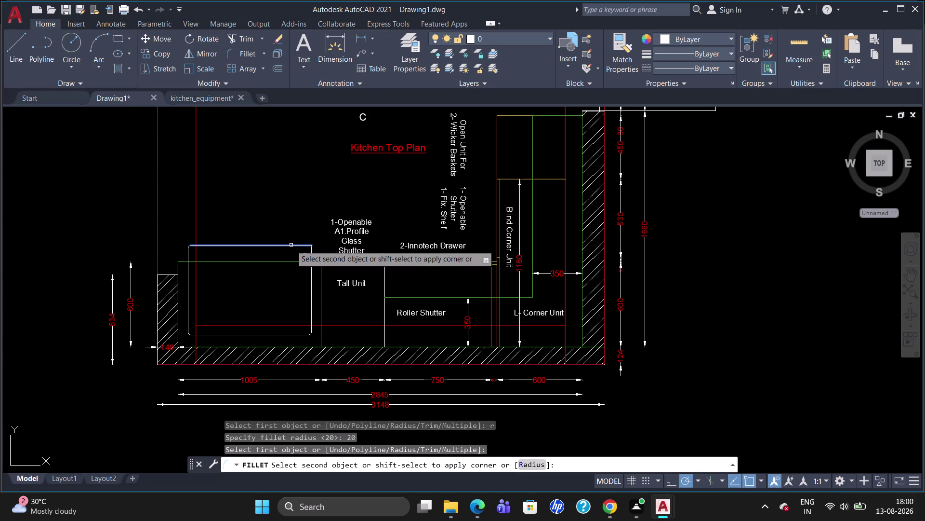
click(310, 280)
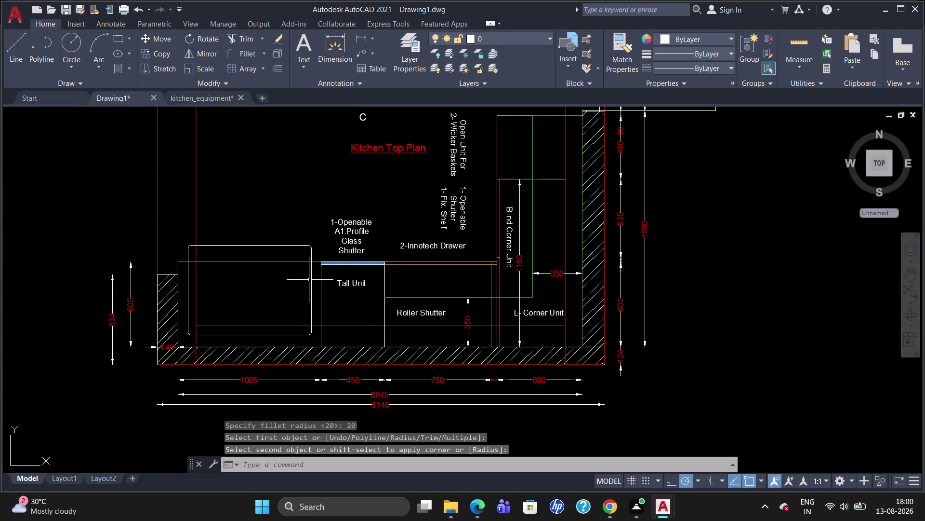
key(Escape)
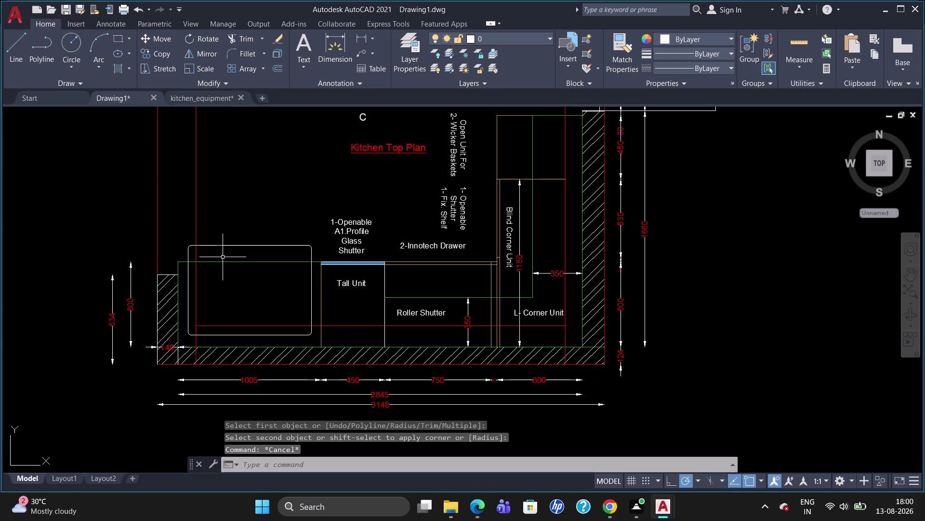
key(l)
key(Return)
key(Escape)
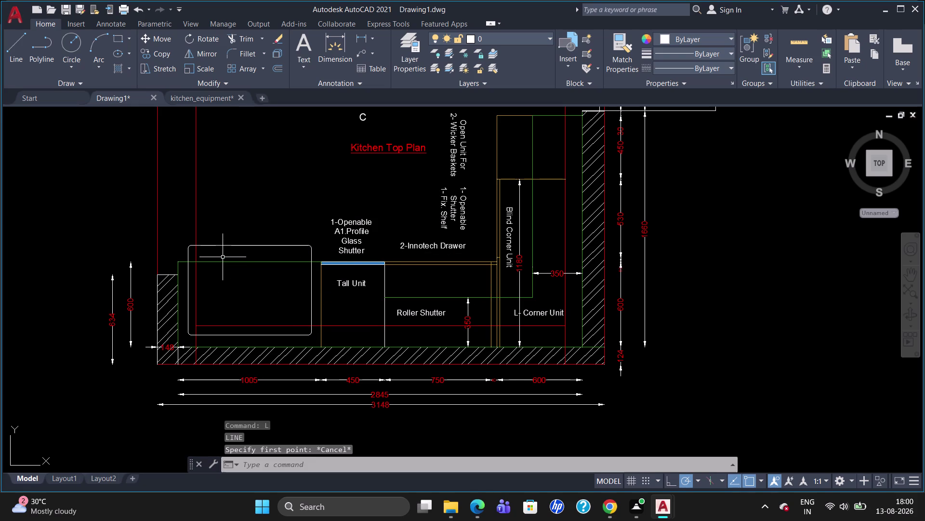
text(rec)
key(Return)
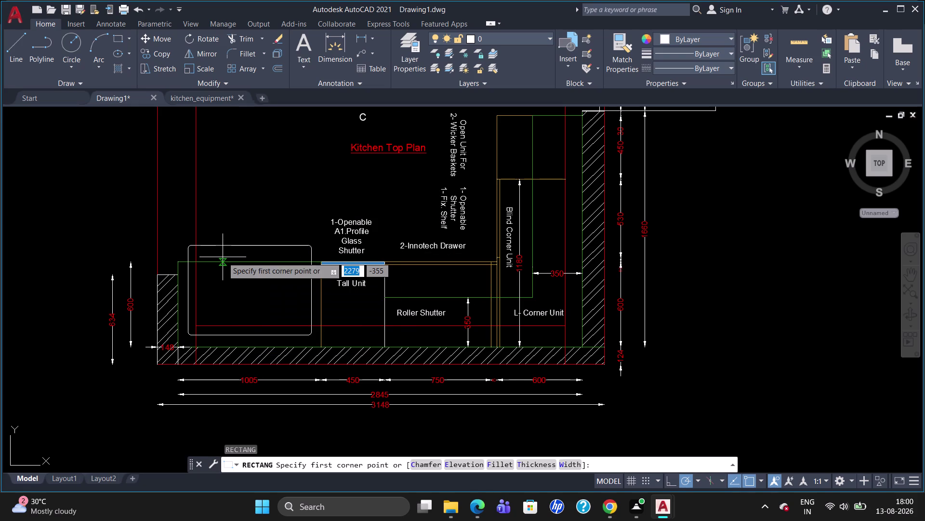
click(194, 232)
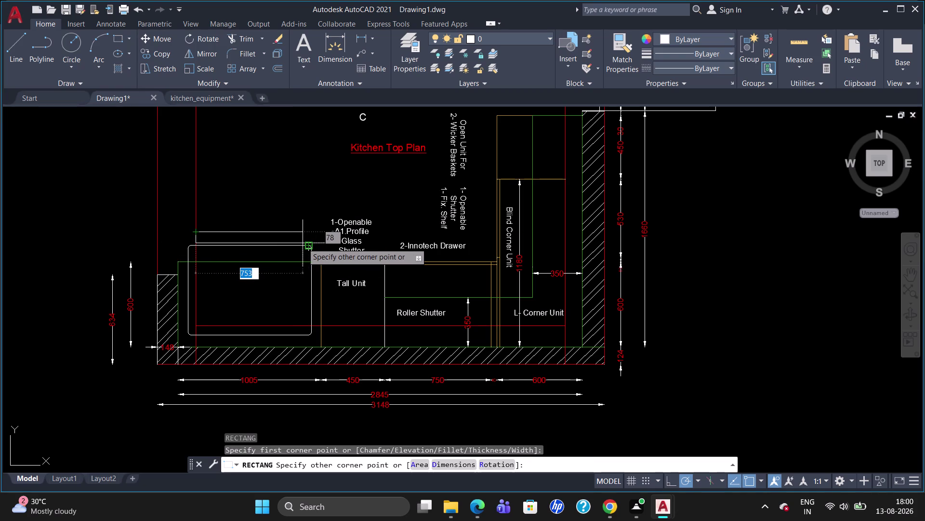
click(304, 242)
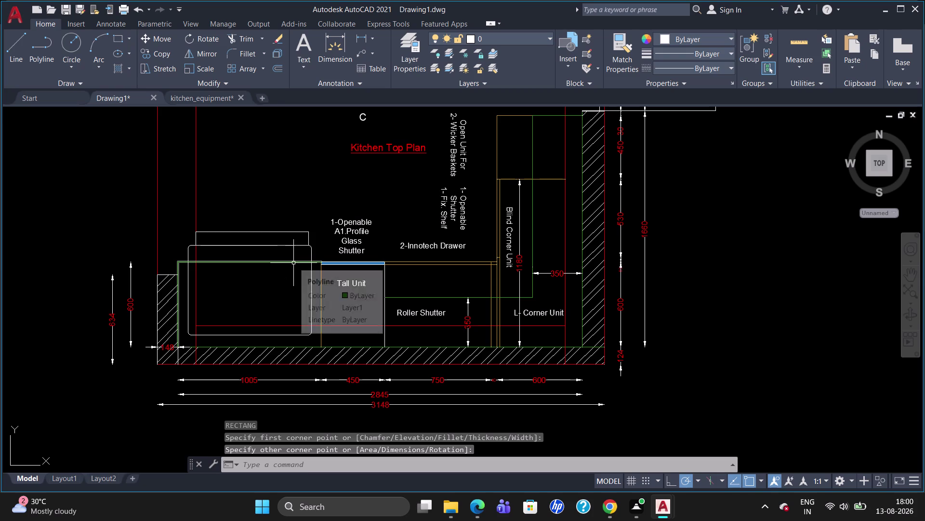
click(280, 245)
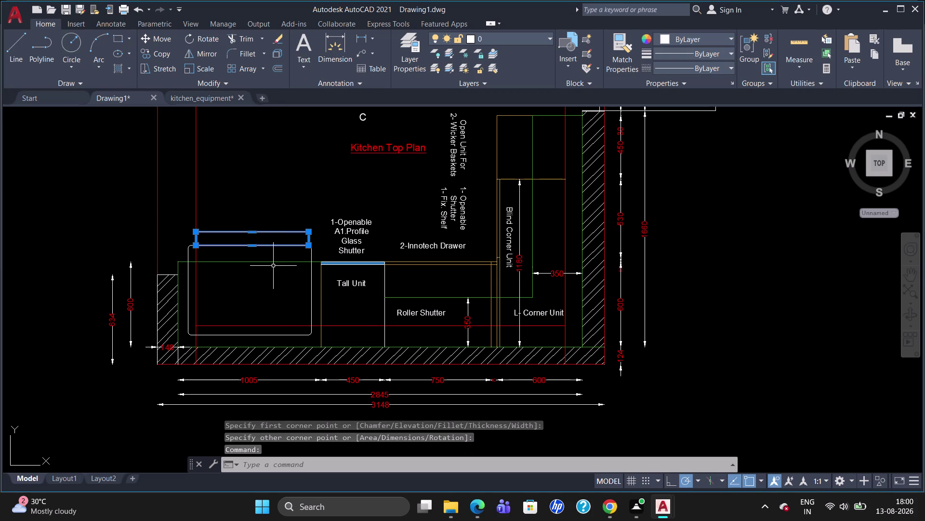
key(Delete)
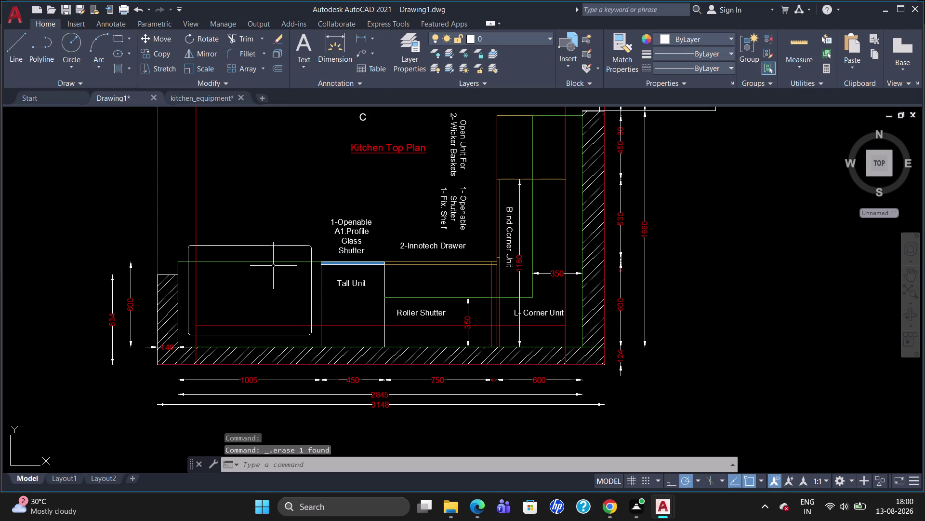
text(rec)
Draw a thin rectangular strip above the sink outline and explode it into lines.
key(Return)
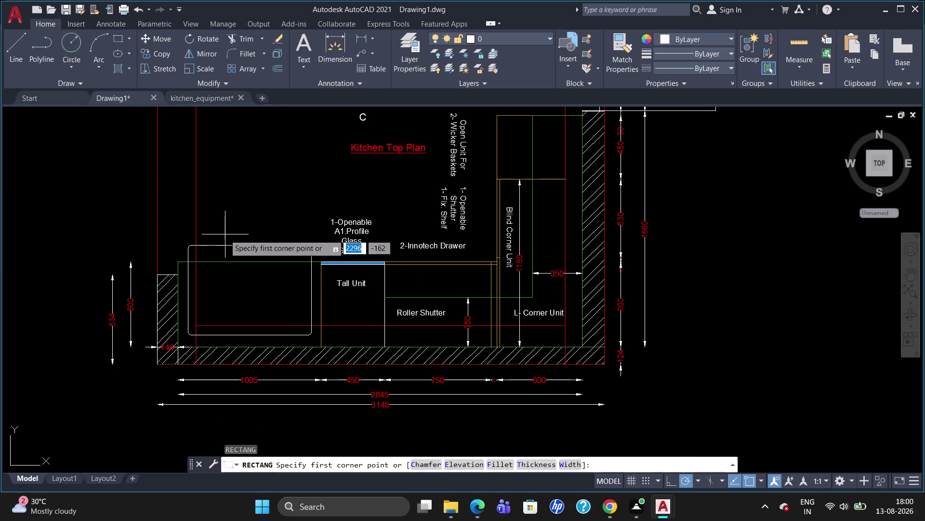
click(197, 230)
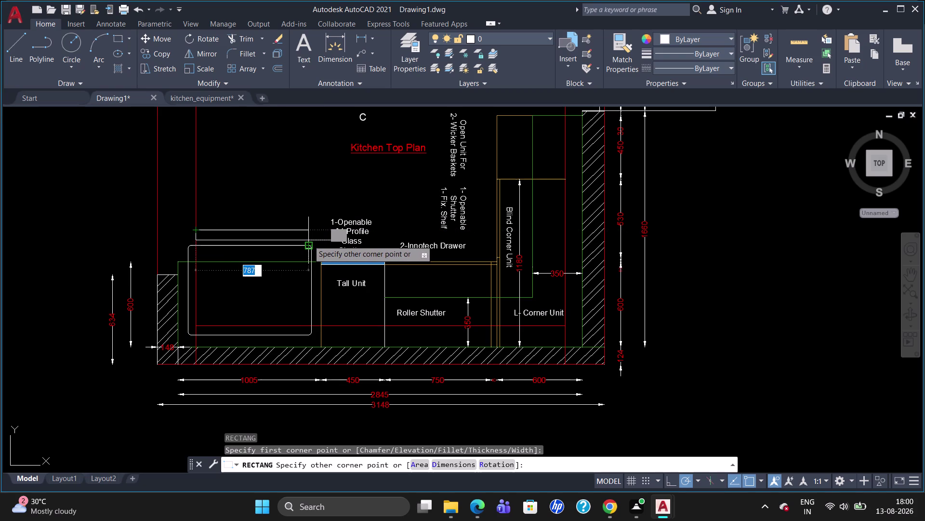
click(308, 240)
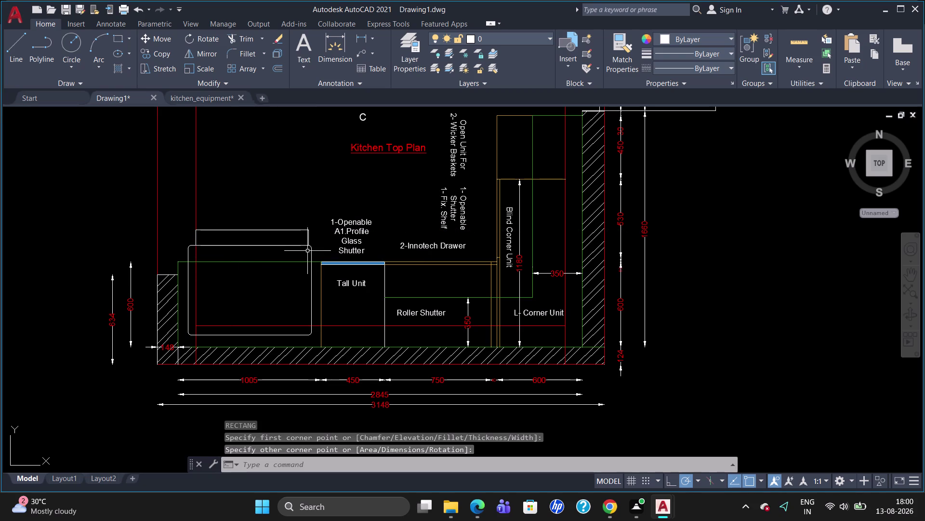
click(309, 246)
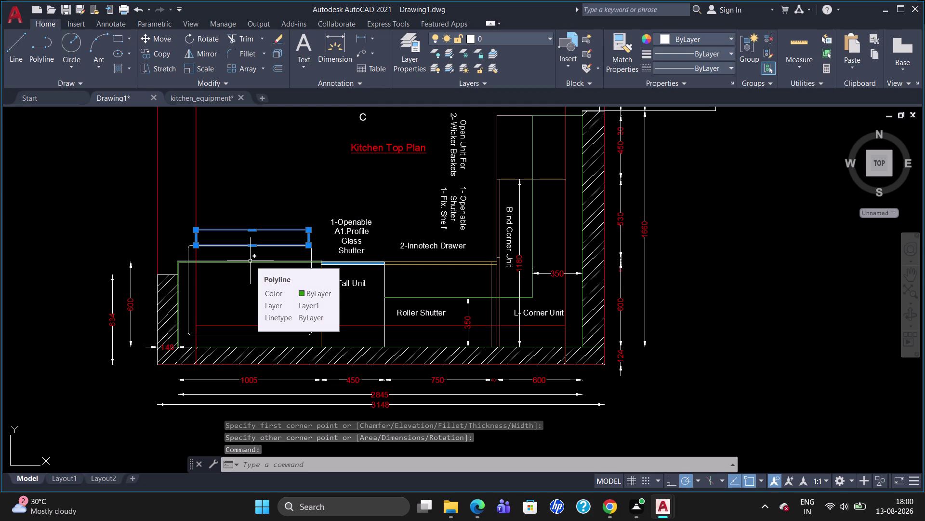
key(x)
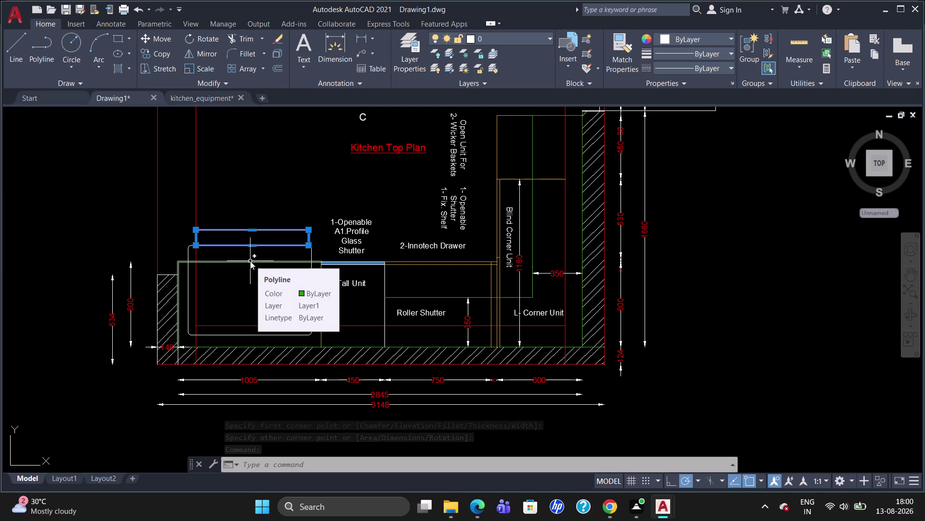
key(Return)
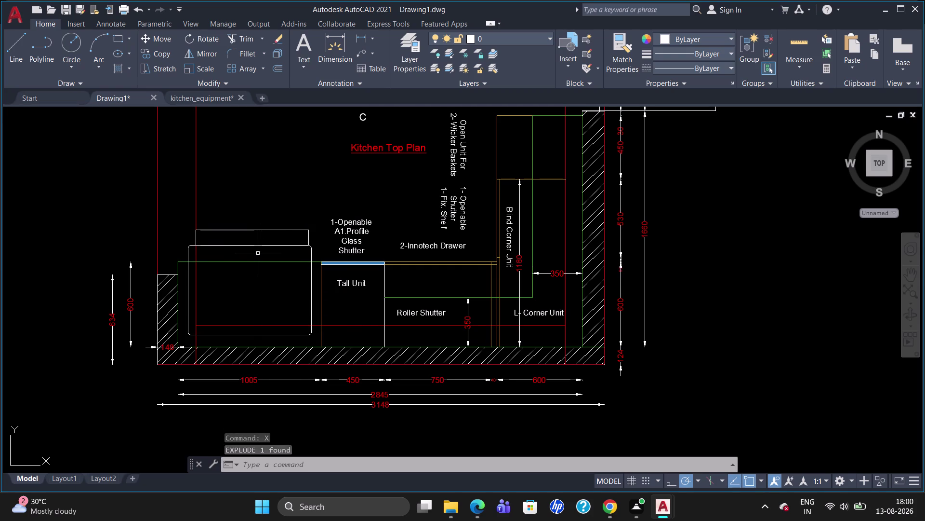
Offset two strip lines above the sink 15 units to the inner side.
key(o)
key(Return)
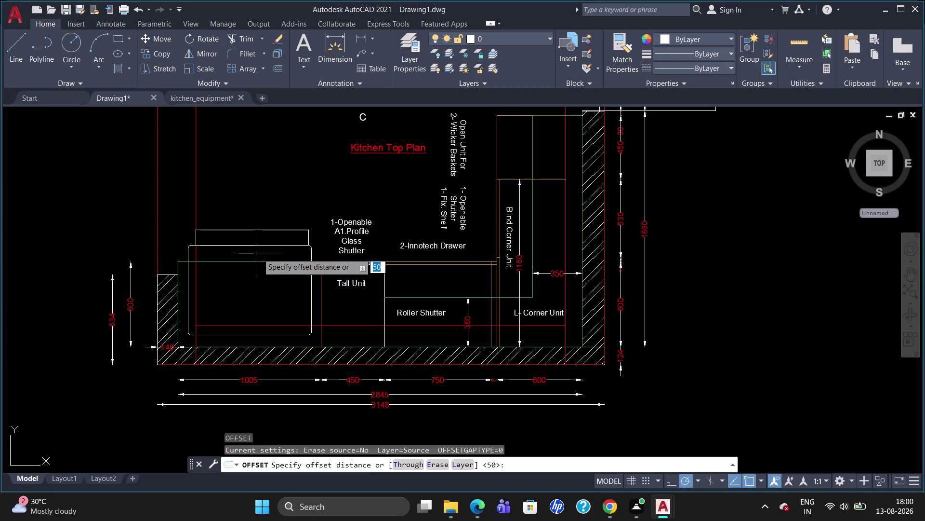
text(15)
key(Return)
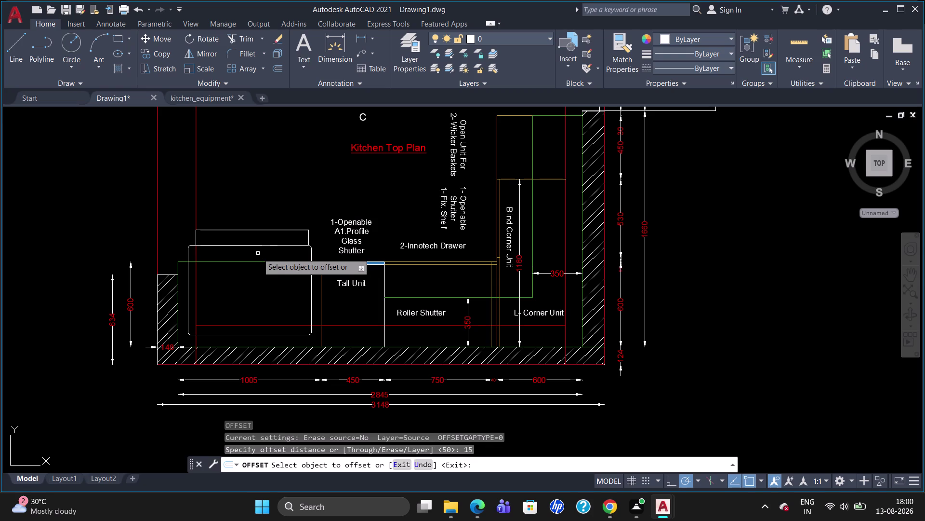
click(262, 244)
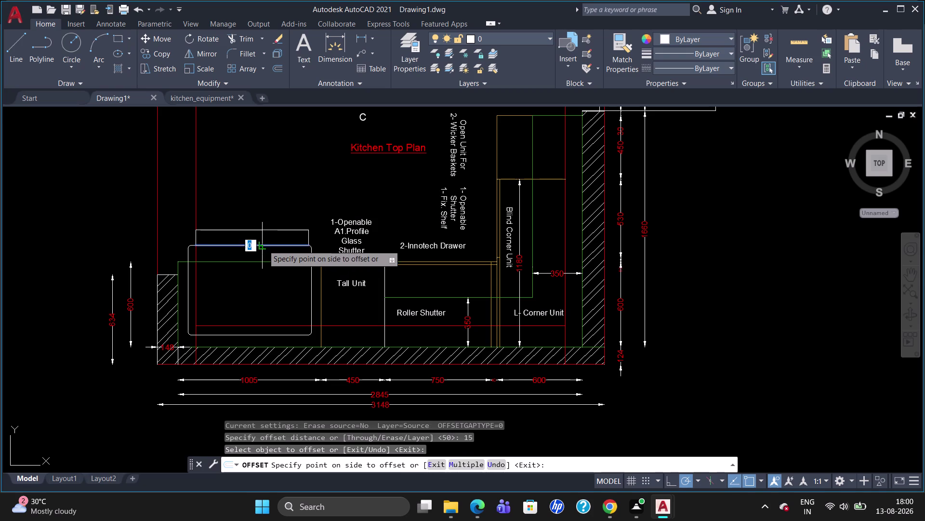
click(263, 239)
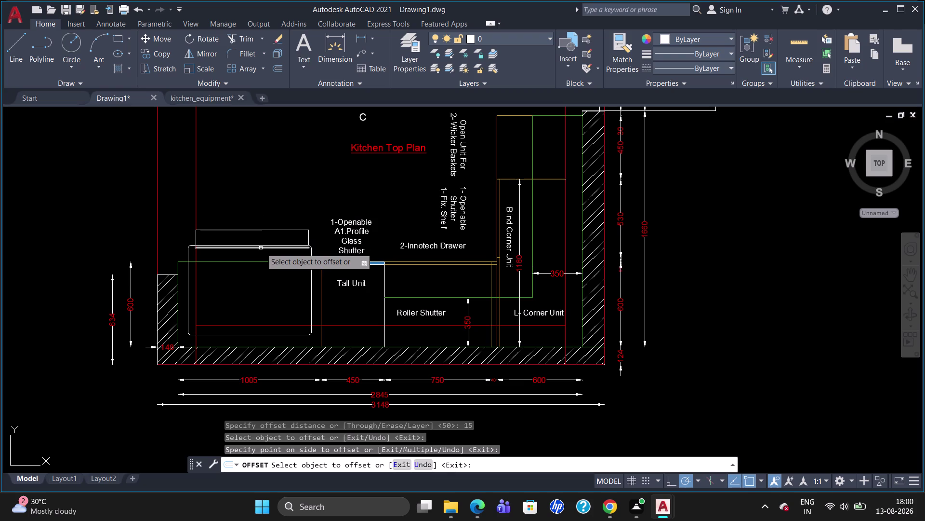
click(260, 245)
click(260, 236)
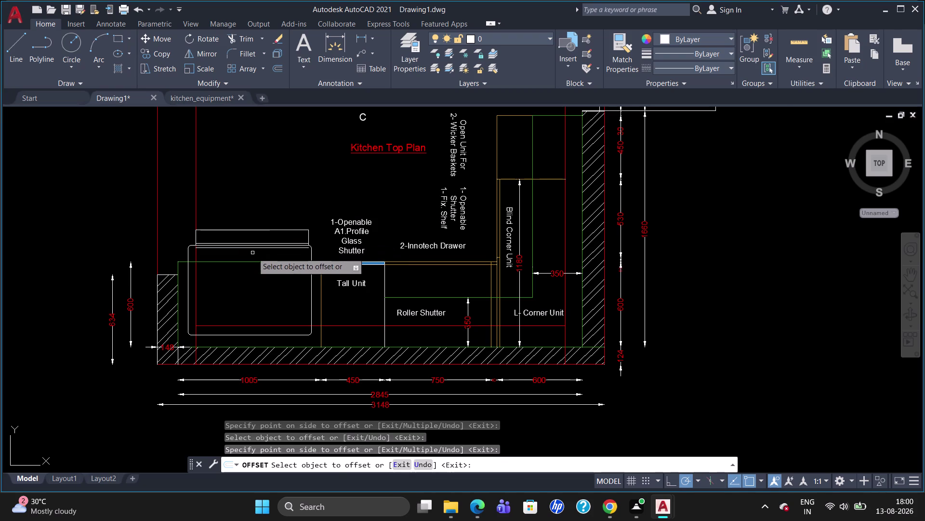
Leave offset and start TRIM using all geometry as cutting edges.
scroll(up, 3)
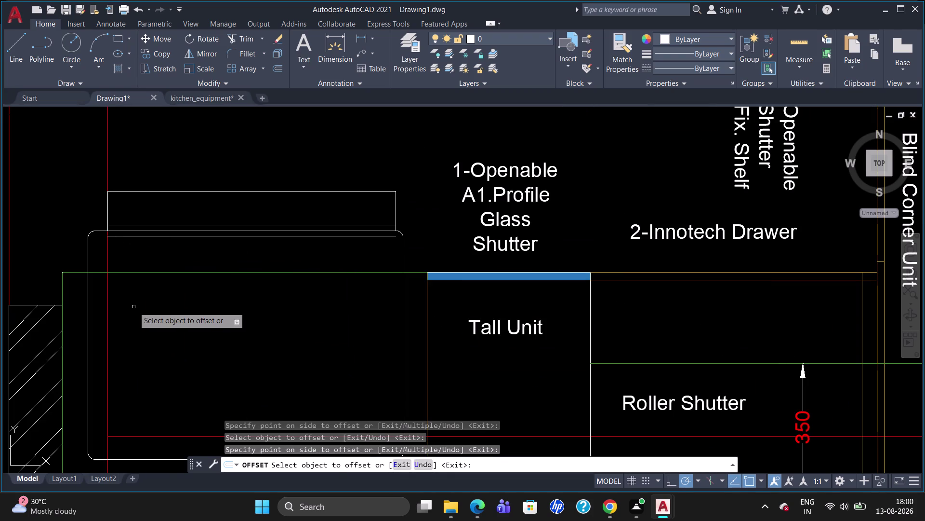
text(tr)
key(Return)
key(Return)
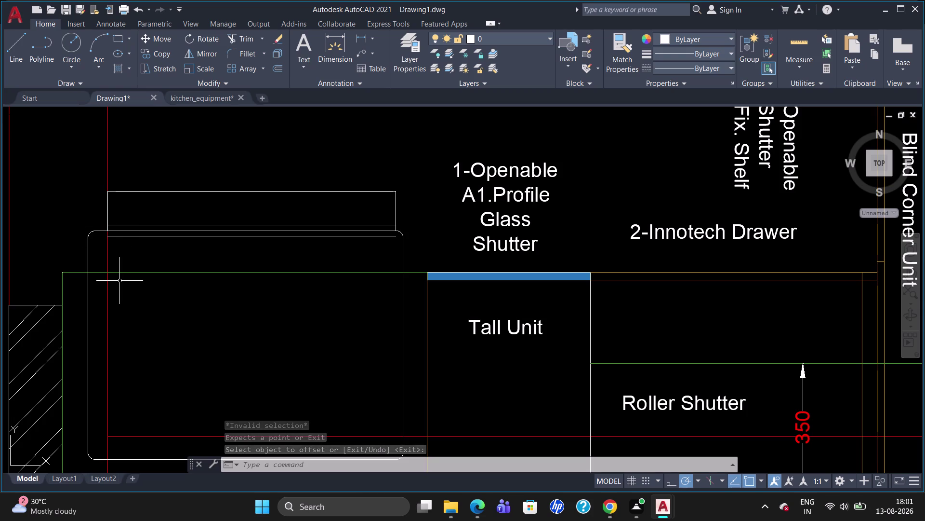
key(Escape)
text(tr)
key(Return)
key(Return)
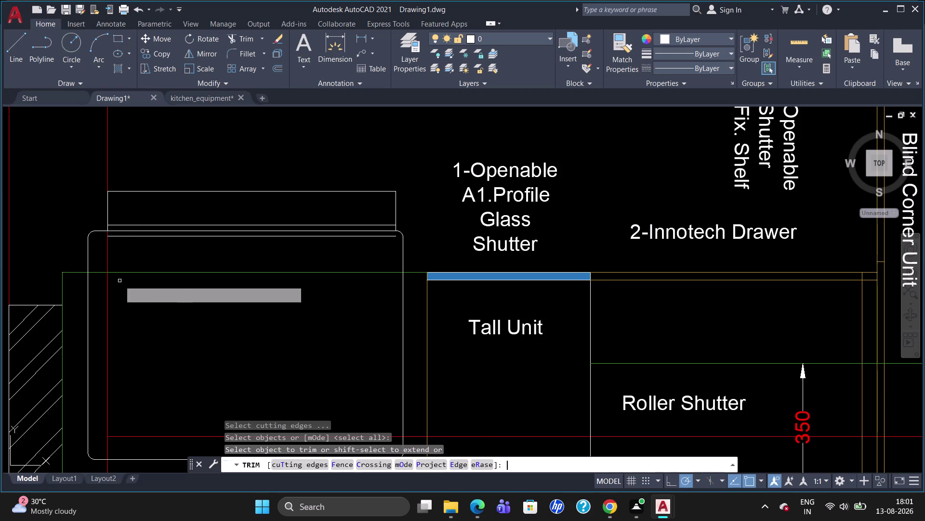
Attempt to trim the extra horizontal line across the sink top, then cancel.
scroll(up, 3)
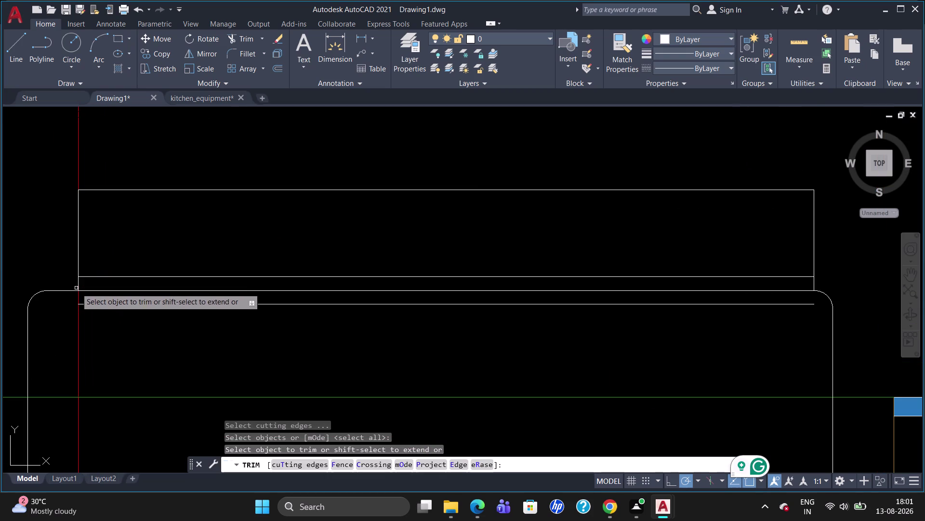
click(79, 285)
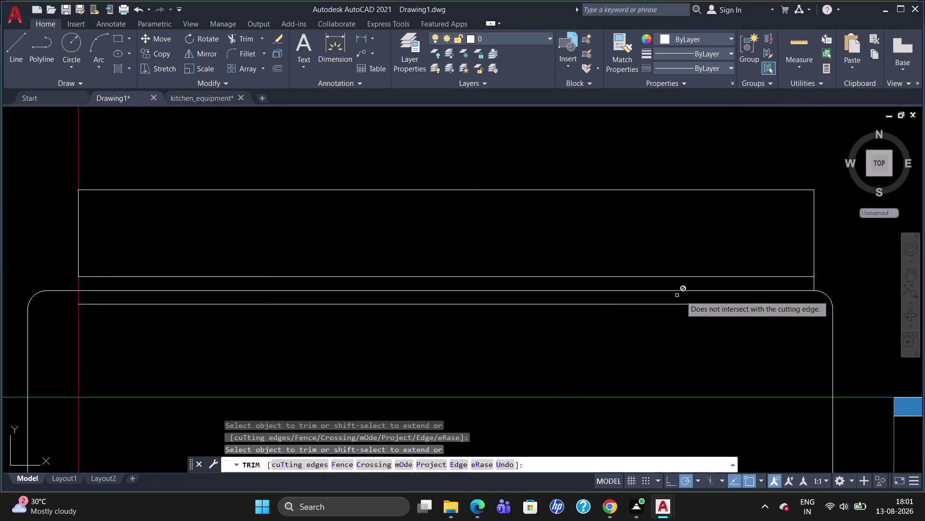
click(815, 285)
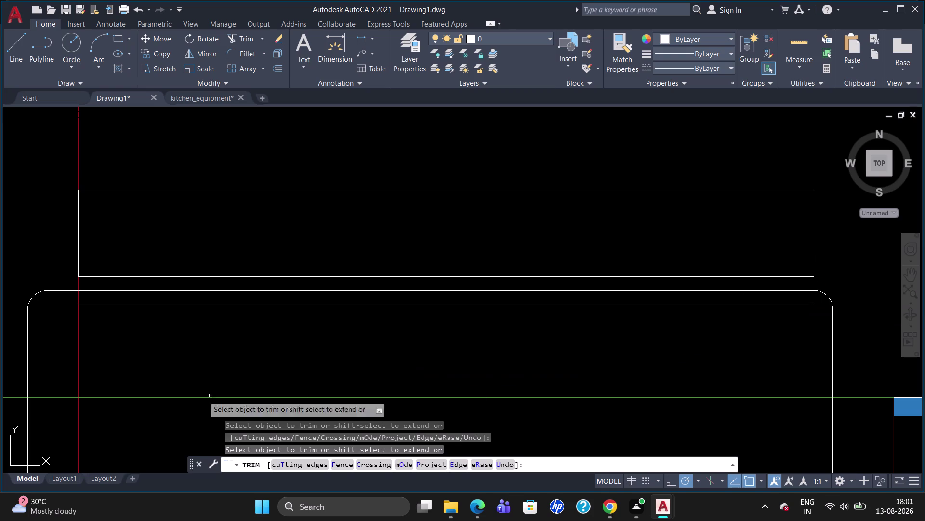
click(118, 305)
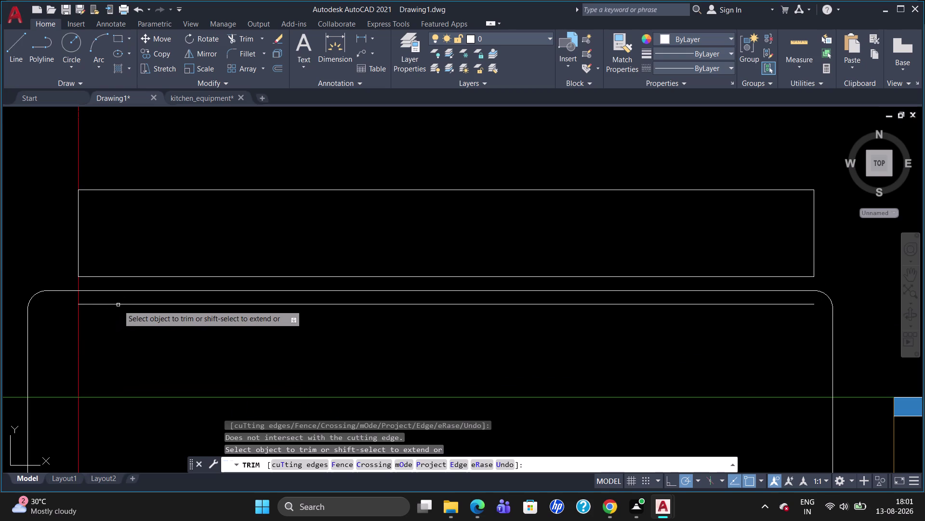
key(Escape)
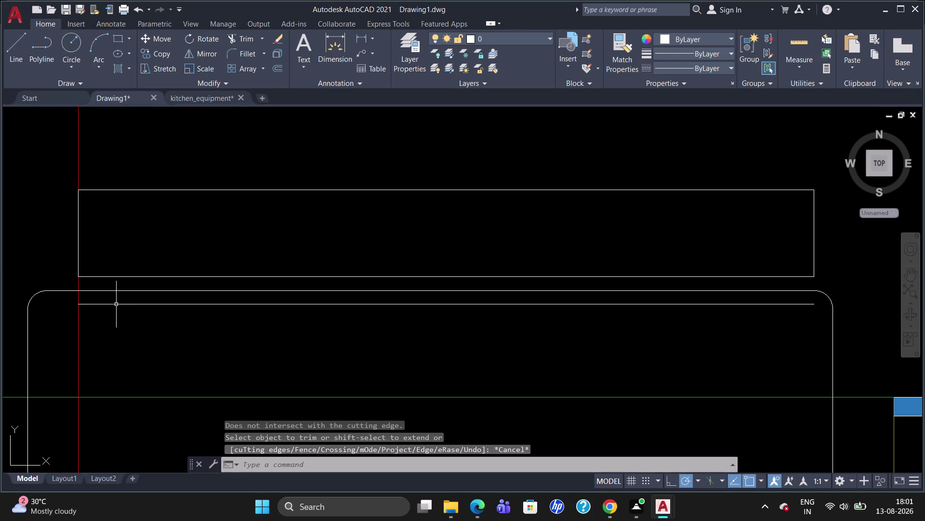
Delete the extra horizontal line and zoom out to the strip's left edge.
click(112, 303)
key(Delete)
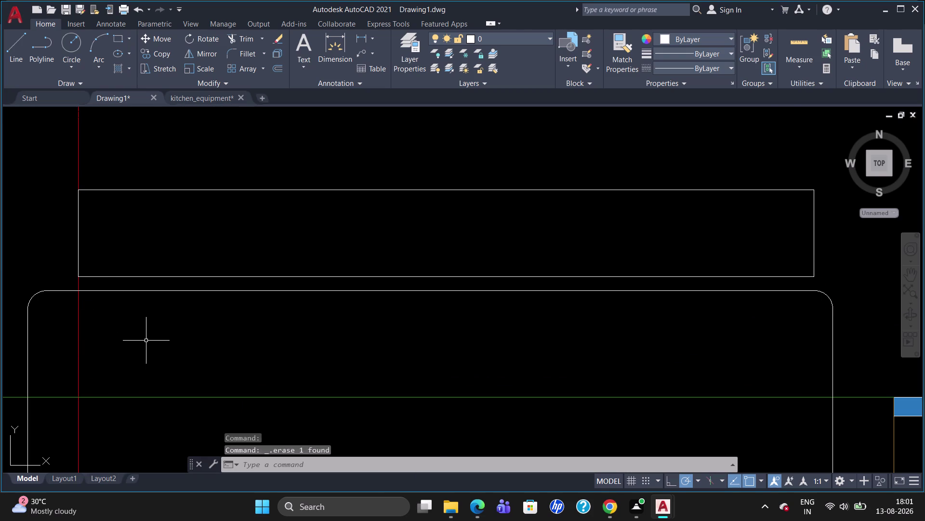
scroll(down, 3)
scroll(down, 3)
scroll(down, 3)
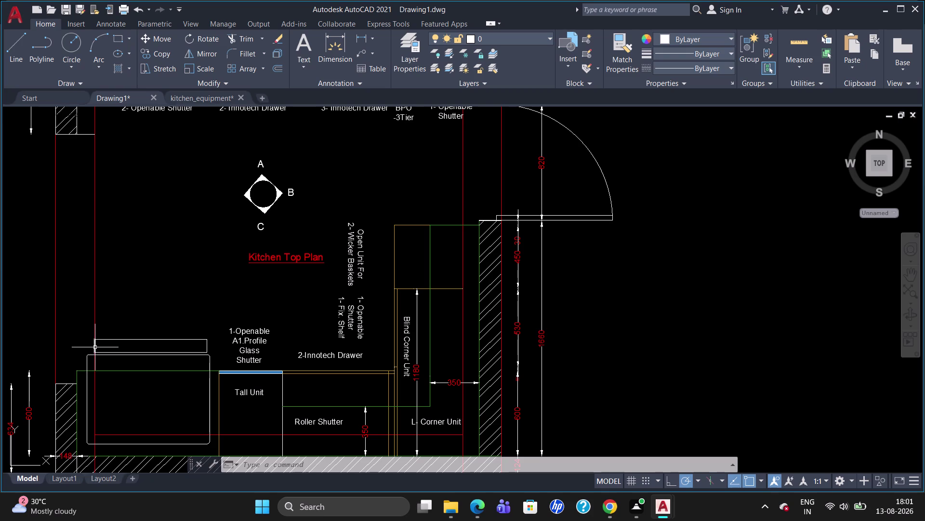
click(95, 346)
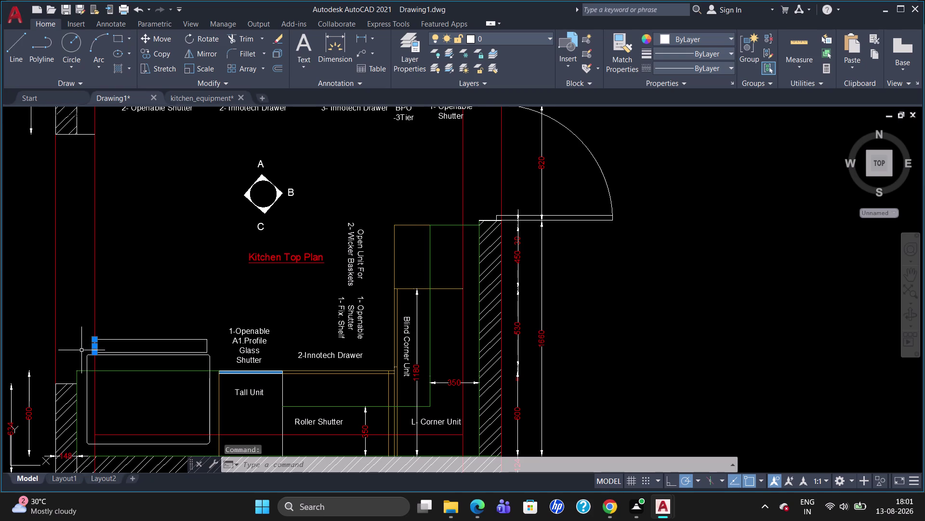
Offset the short left strip line by 20, then delete the unwanted copy.
key(o)
key(Return)
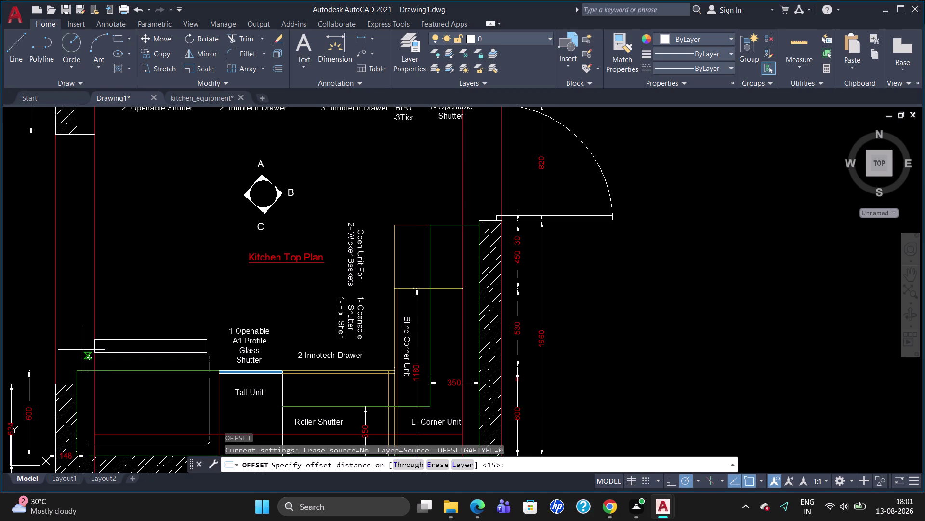
text(20)
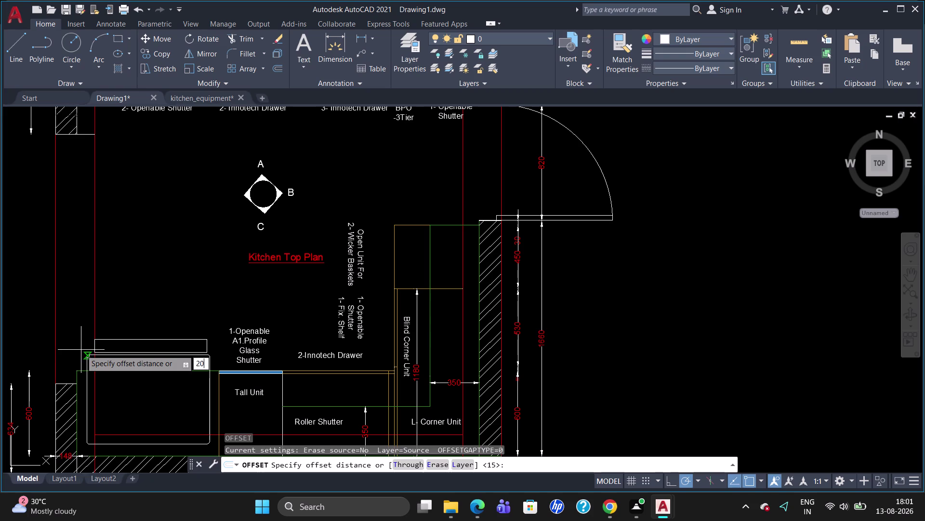
key(Return)
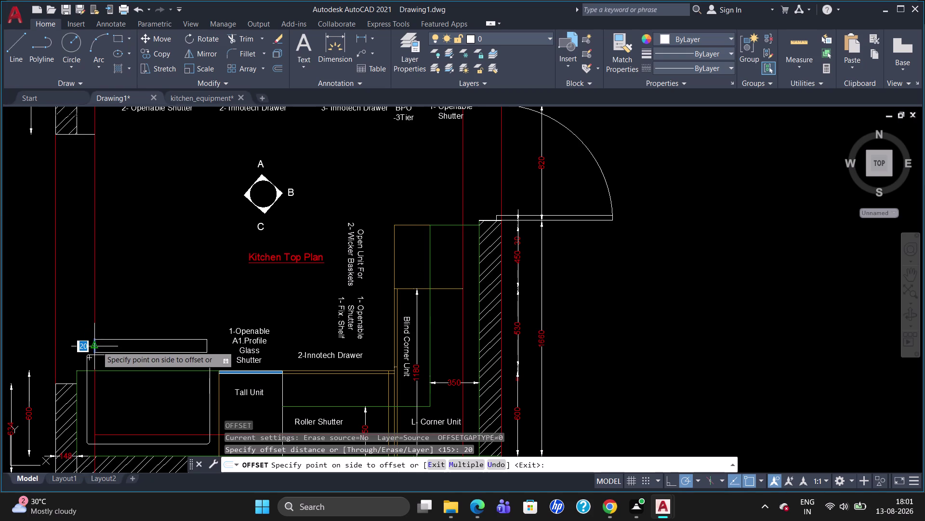
click(97, 345)
click(89, 346)
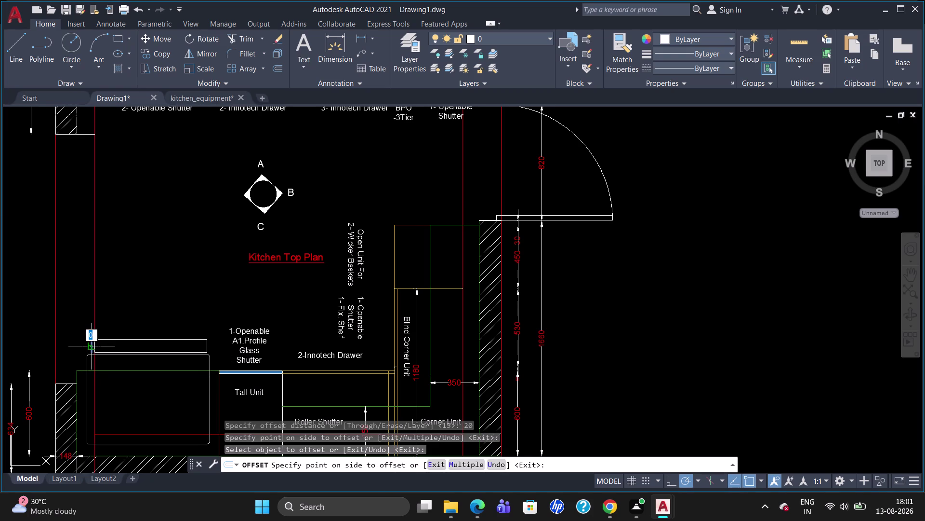
key(Escape)
click(94, 350)
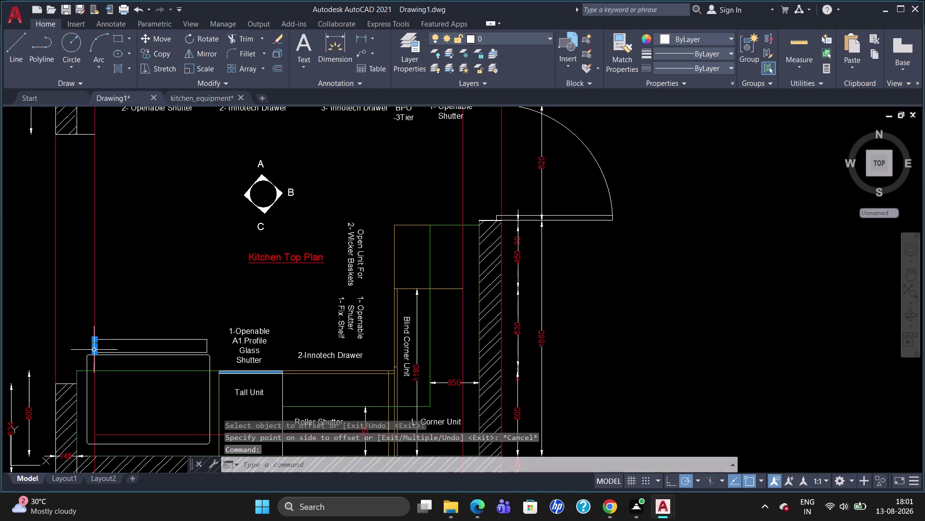
key(Delete)
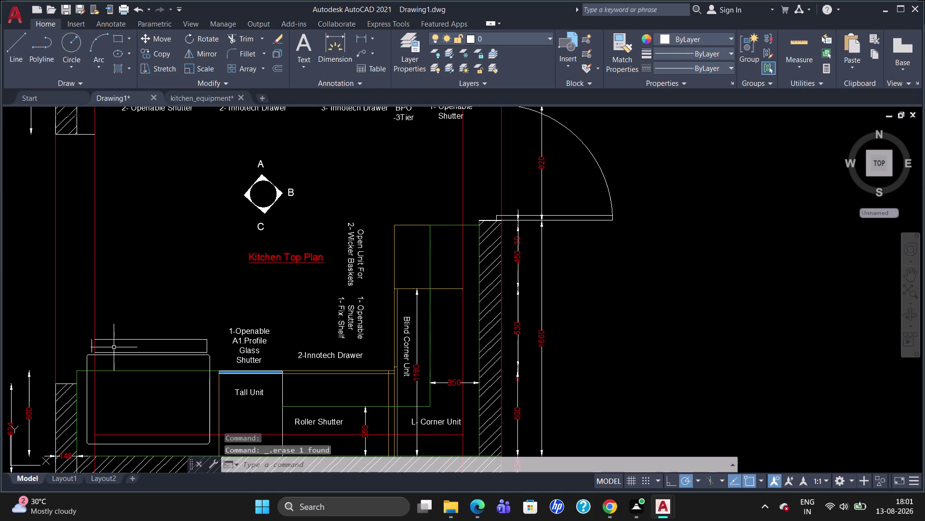
Extend two strip lines to the left boundary edge with EXTEND.
key(e)
key(x)
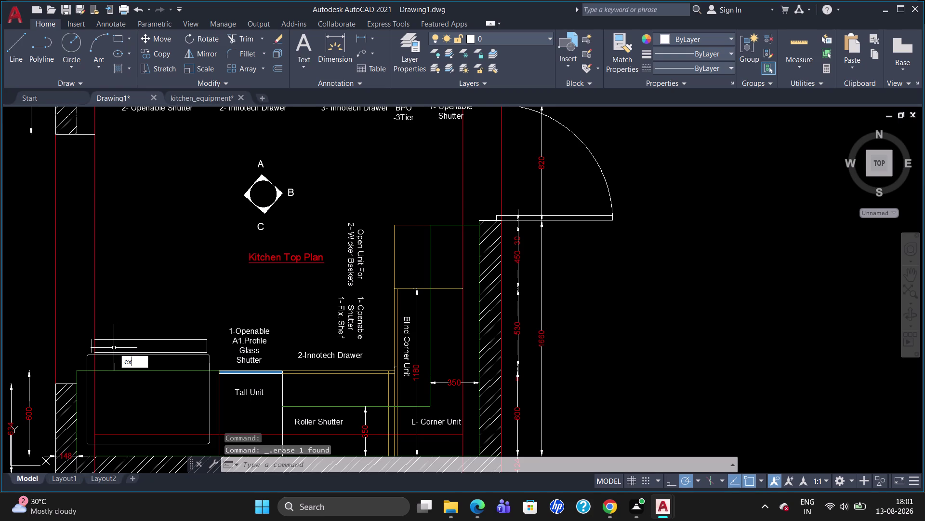
key(Return)
click(93, 346)
key(Return)
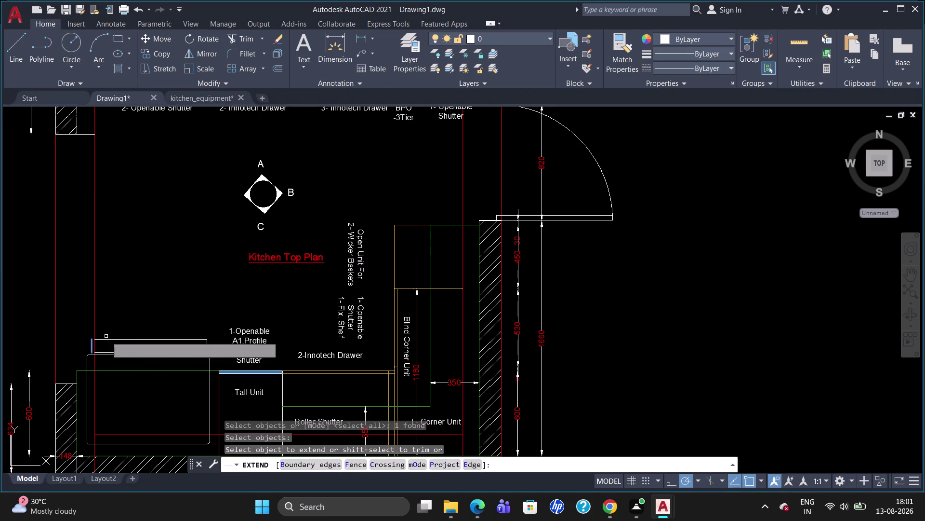
click(106, 338)
click(100, 352)
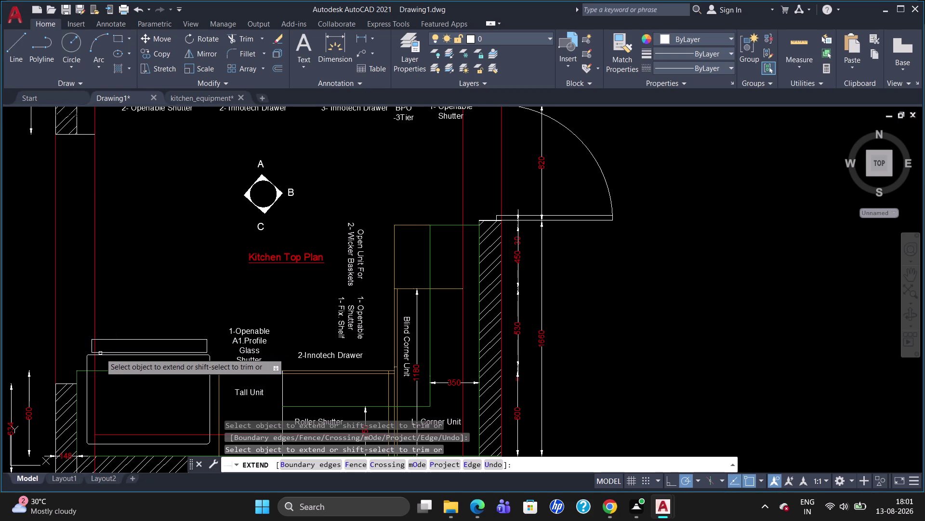
key(Escape)
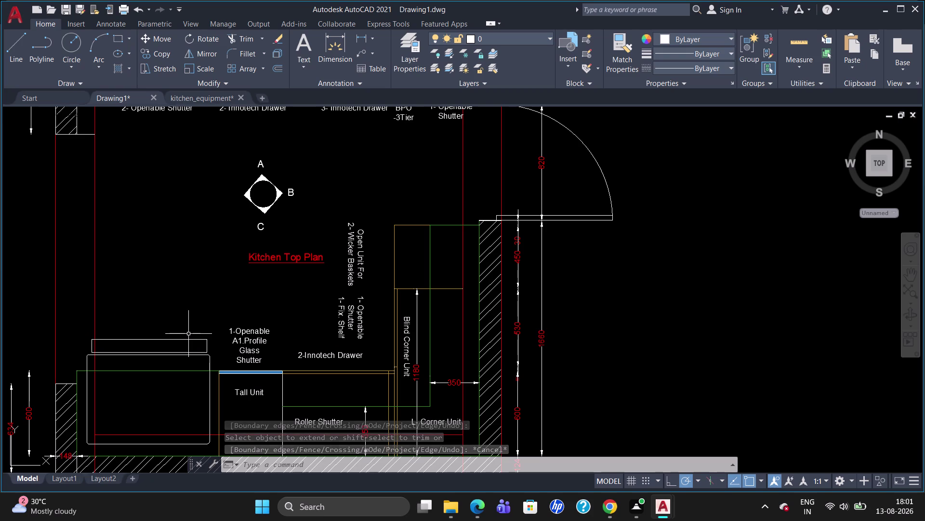
Draw two short vertical lines on the strip above the sink.
key(l)
key(Return)
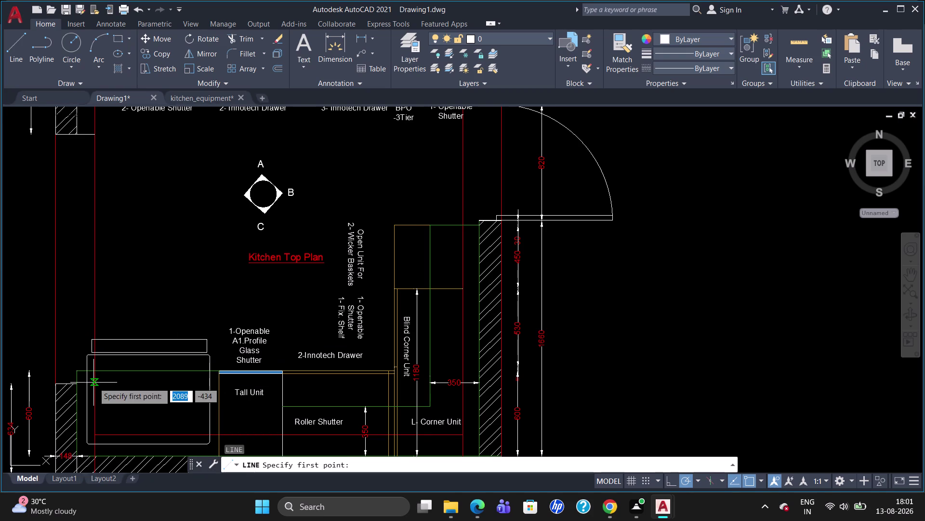
click(152, 340)
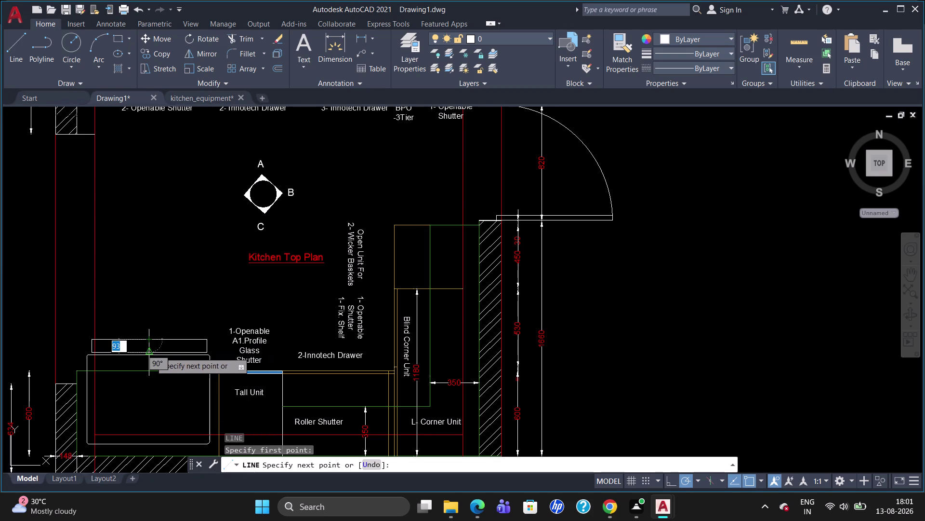
click(151, 353)
key(Escape)
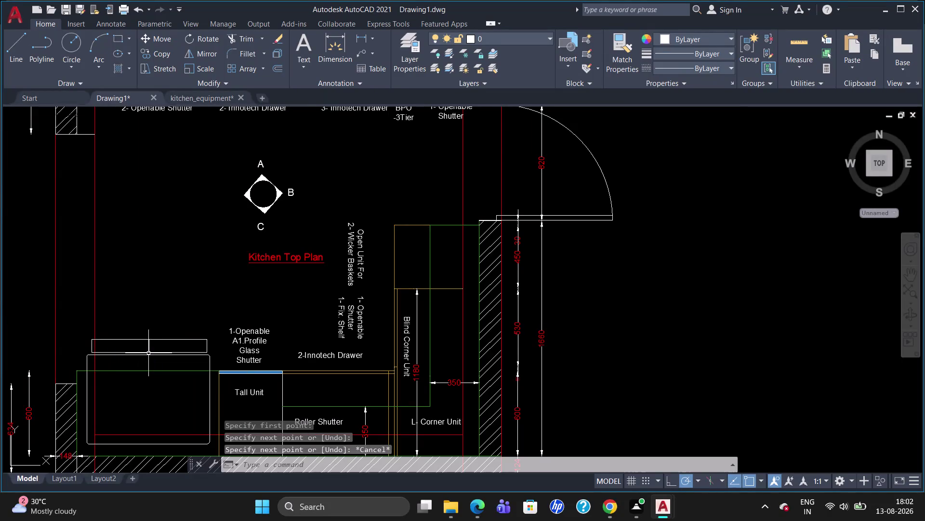
key(l)
key(Return)
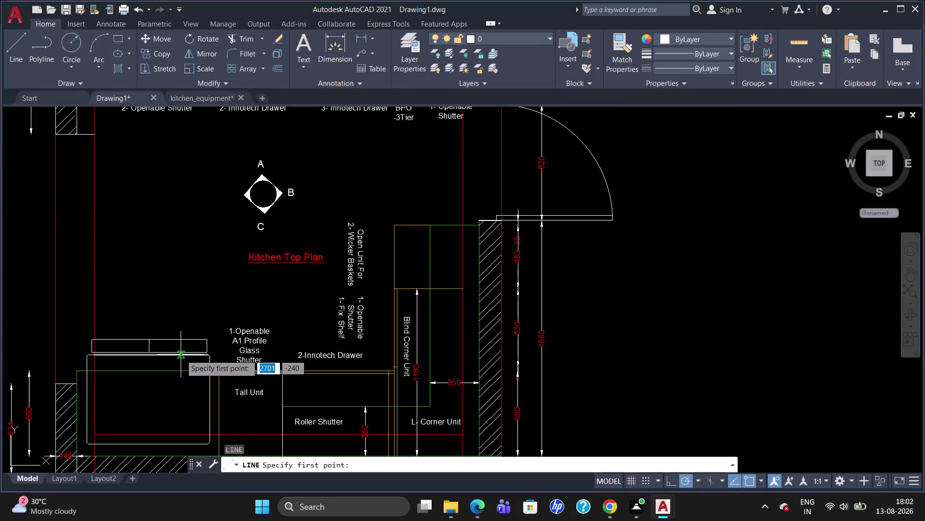
click(164, 342)
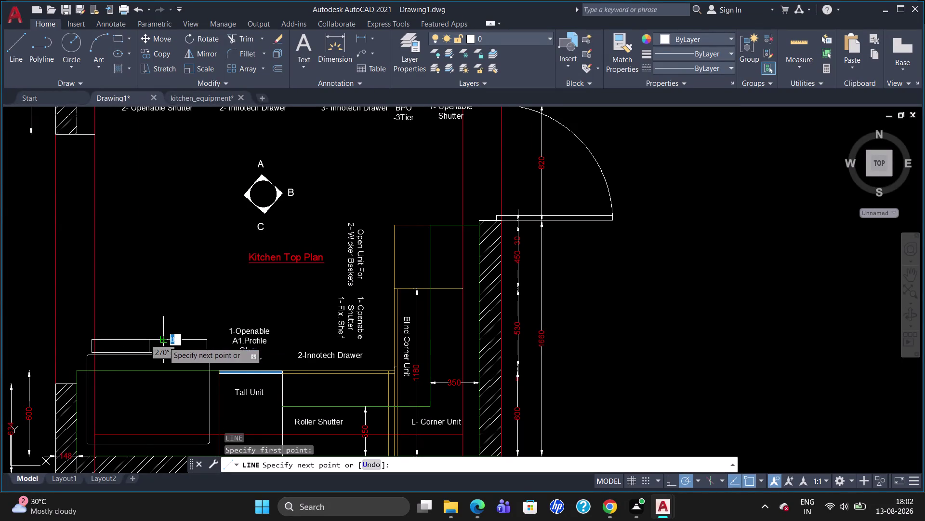
click(163, 354)
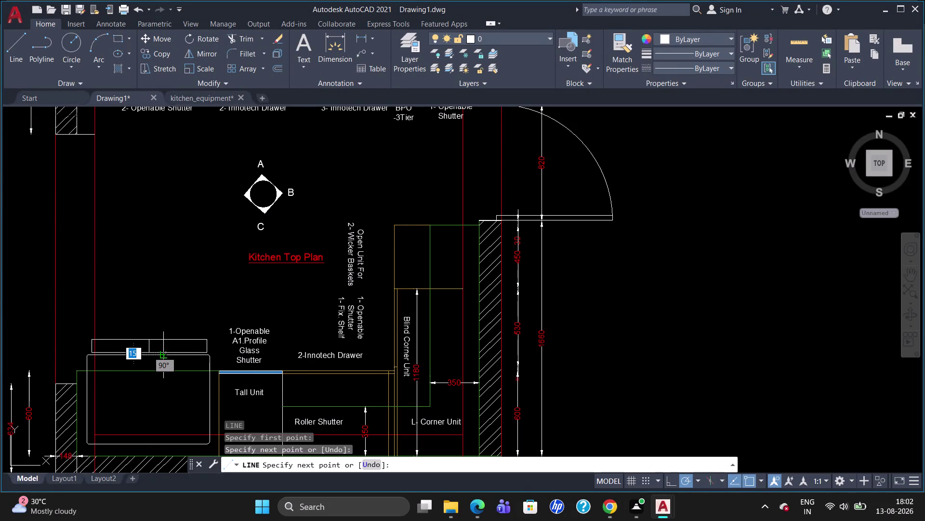
key(Escape)
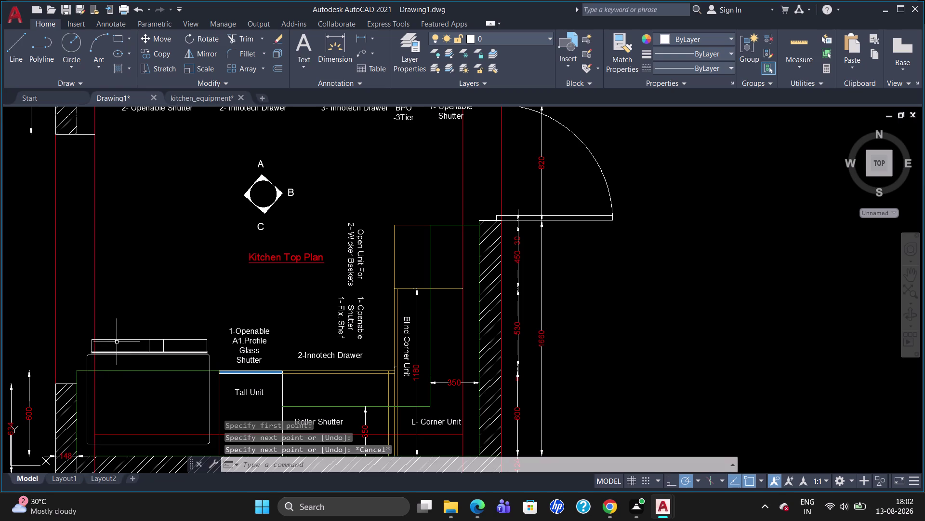
Start the RECTANG command via the REC alias.
text(re)
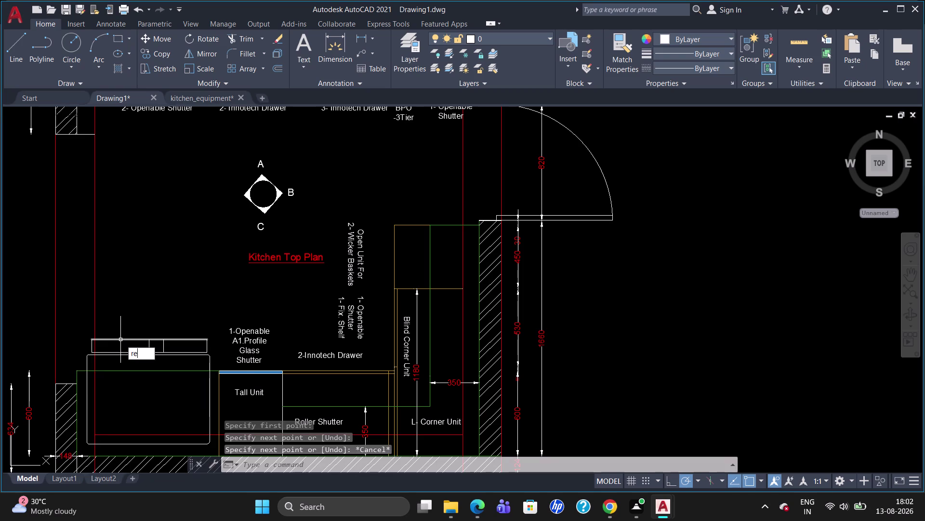
text(x)
key(BackSpace)
key(c)
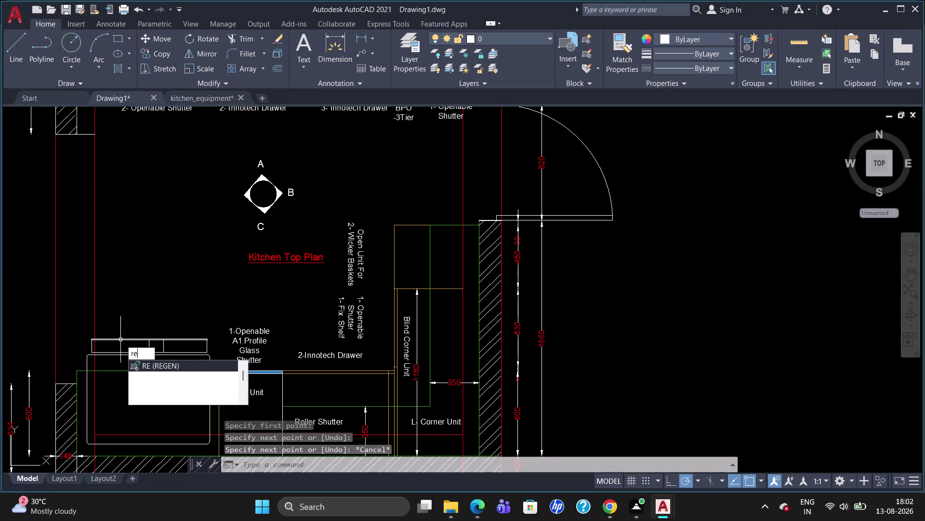
key(Return)
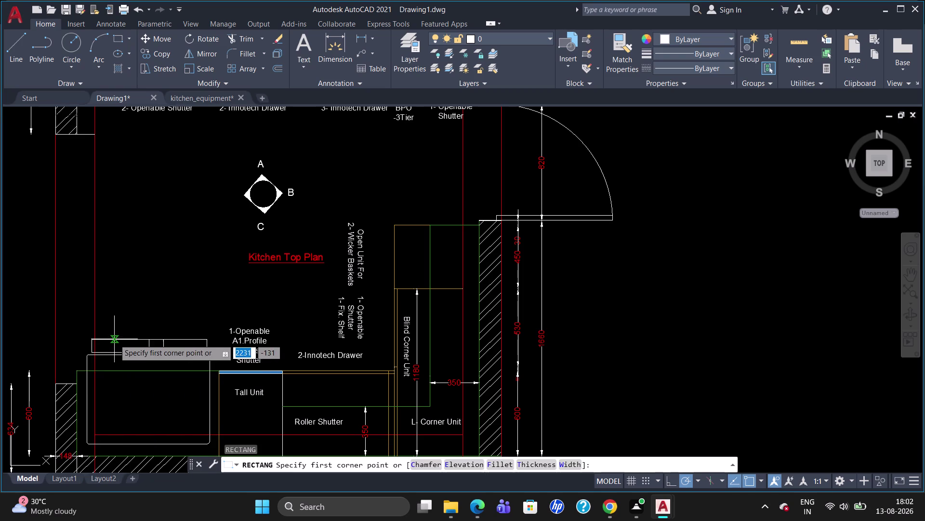
Draw the tap base rectangle and a small spout rectangle above the sink.
click(139, 338)
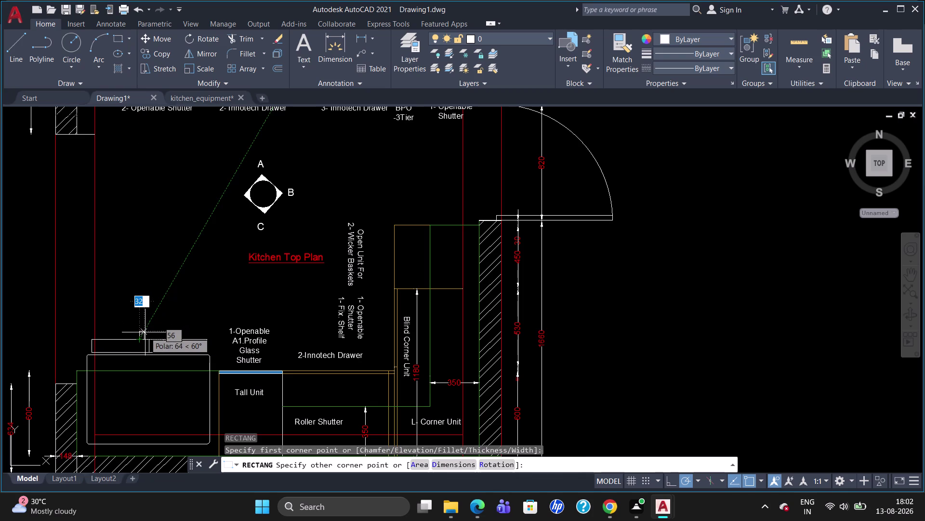
click(146, 329)
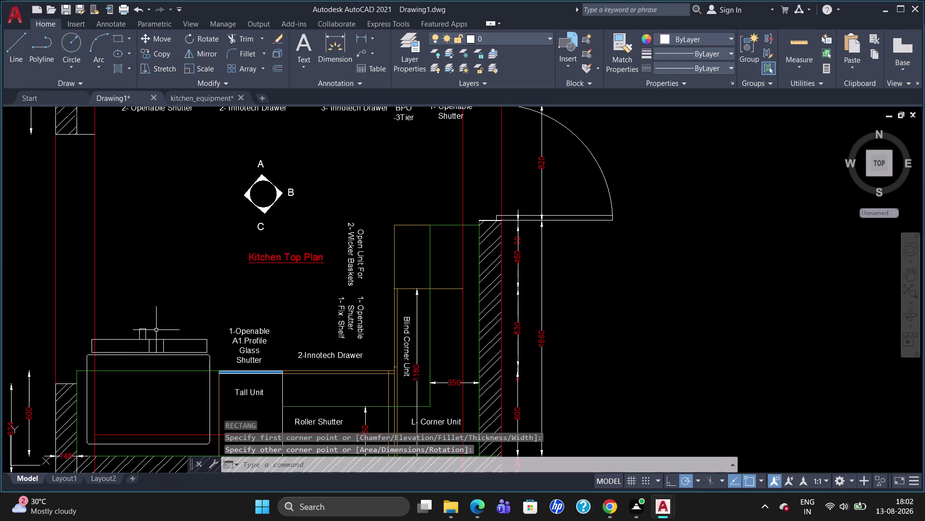
text(re)
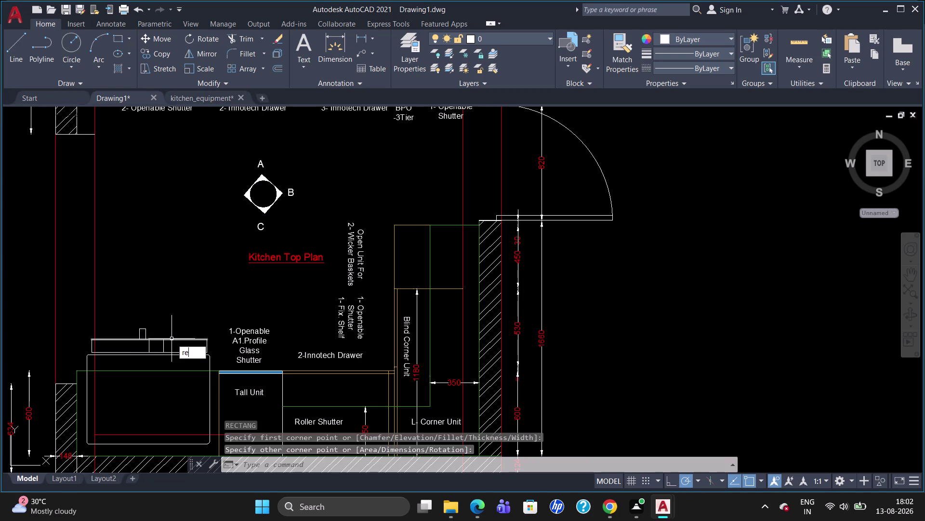
text(c)
key(Return)
click(169, 336)
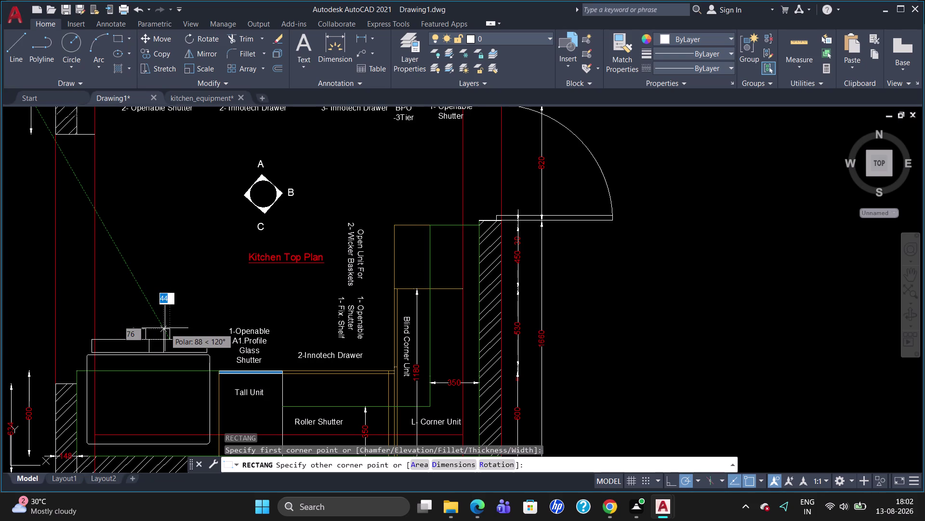
click(166, 328)
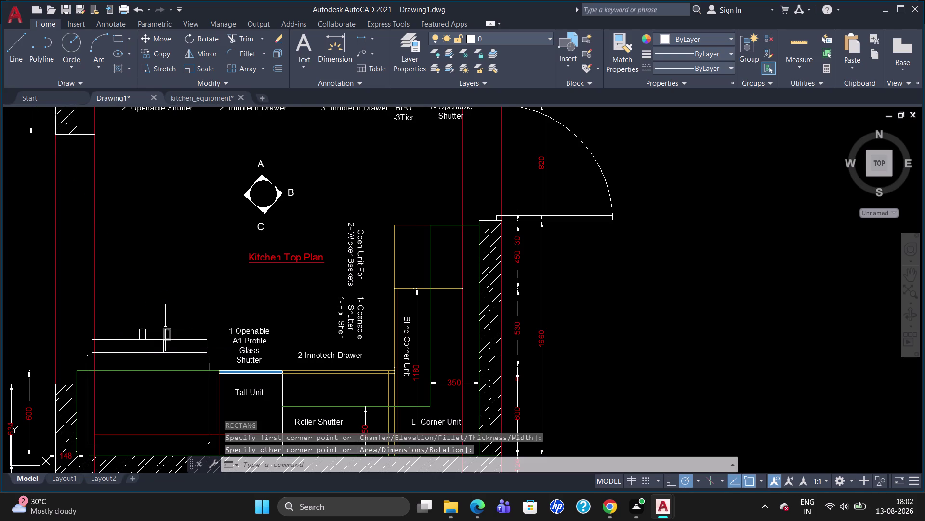
scroll(down, 3)
Zoom to show the whole kitchen plan and begin Save Drawing As.
scroll(down, 3)
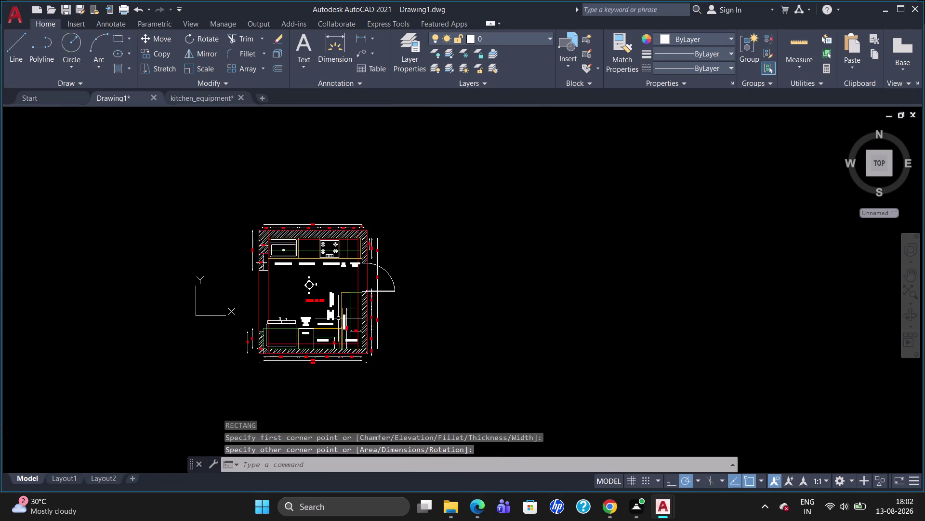
scroll(up, 3)
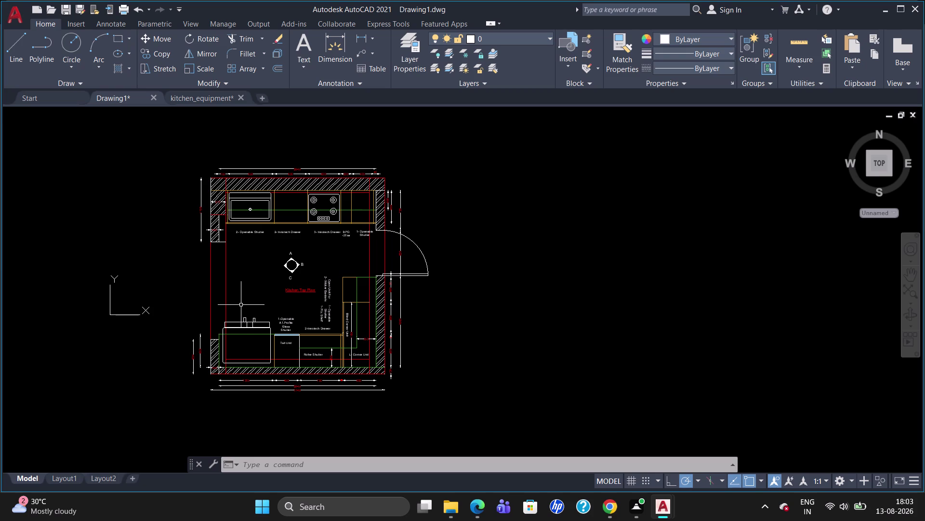
scroll(up, 3)
scroll(down, 3)
scroll(up, 3)
scroll(down, 3)
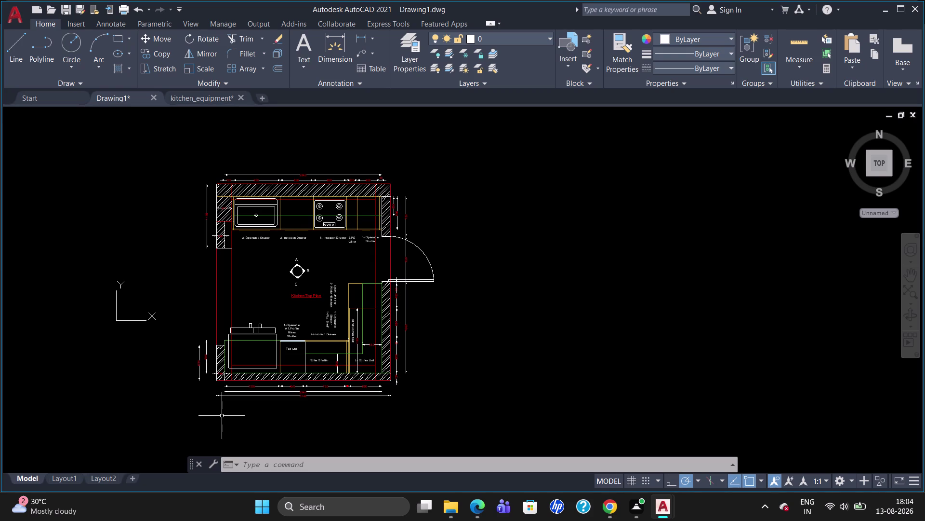
key(ctrl+s)
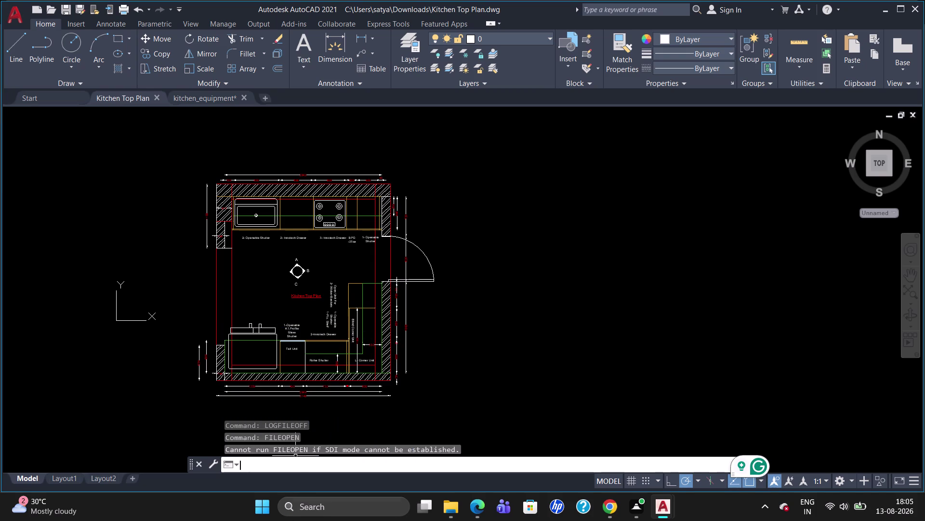
text(lo)
key(Escape)
text(log)
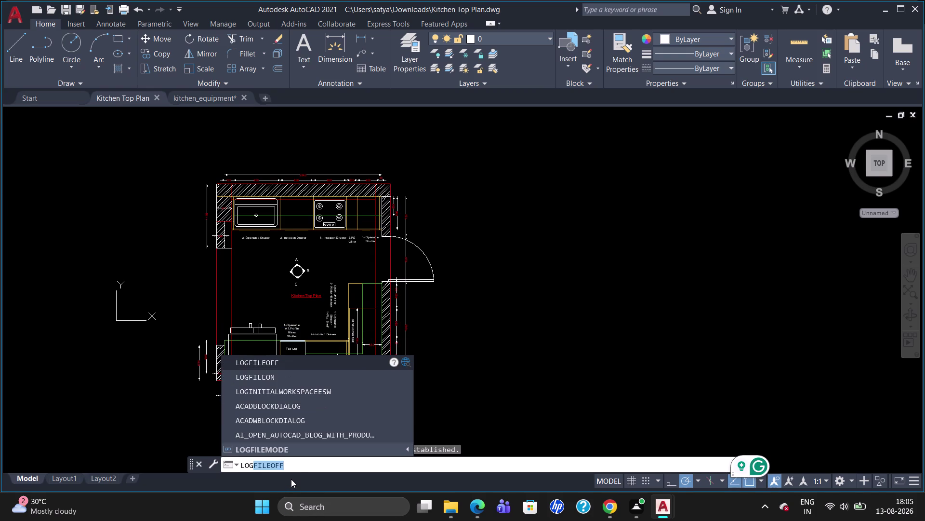
text(file)
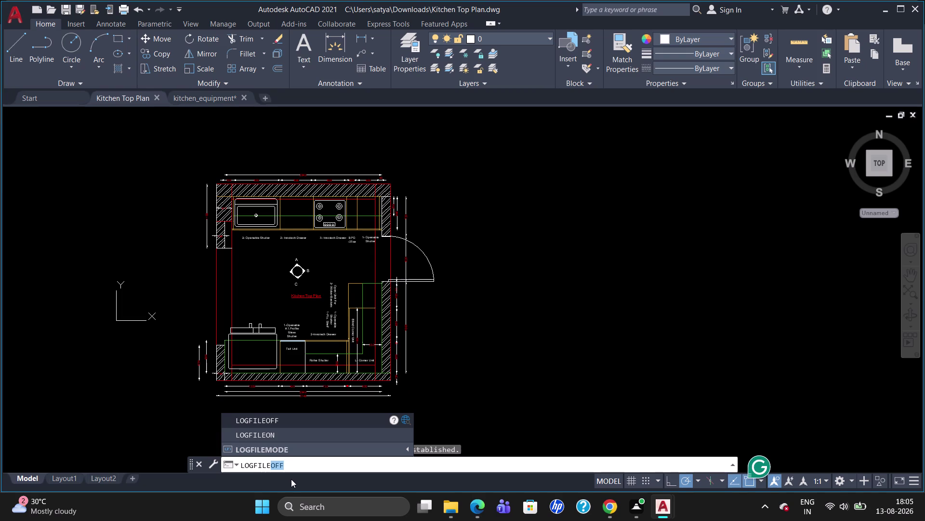
text(nam)
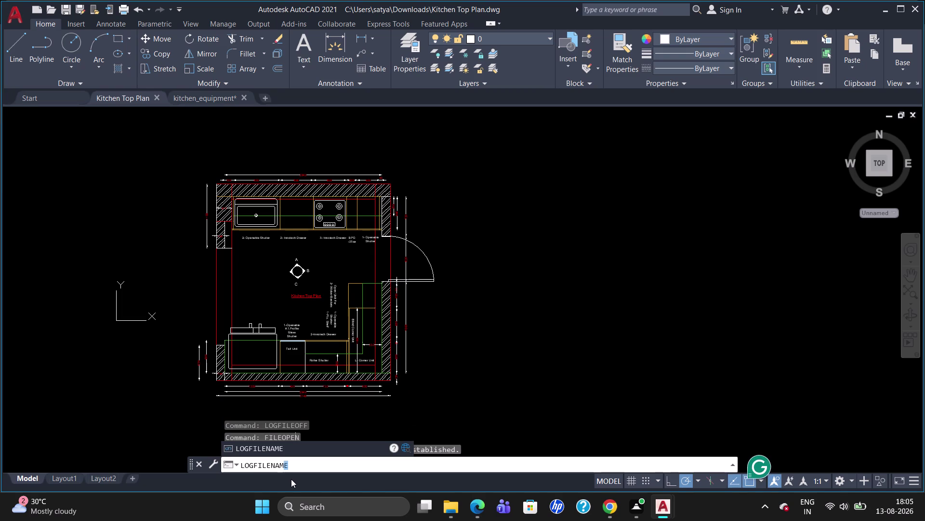
key(e)
key(Return)
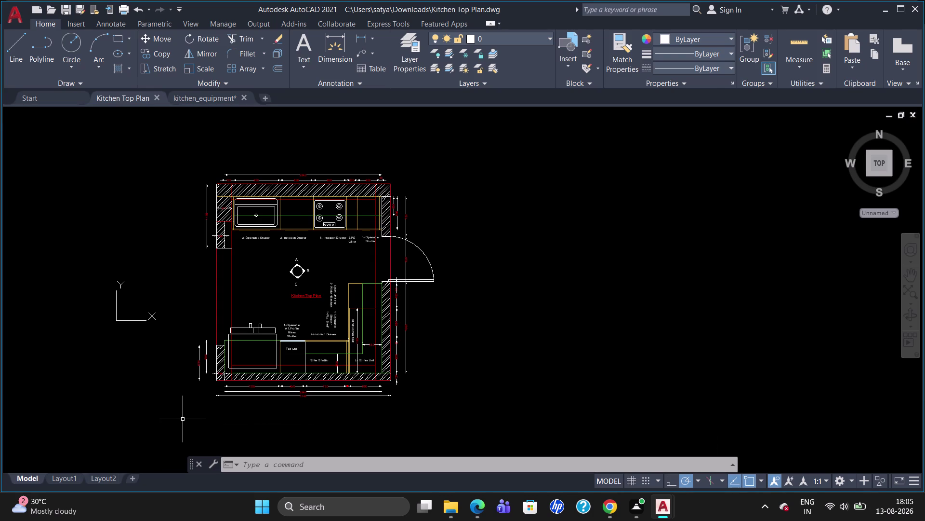
click(122, 12)
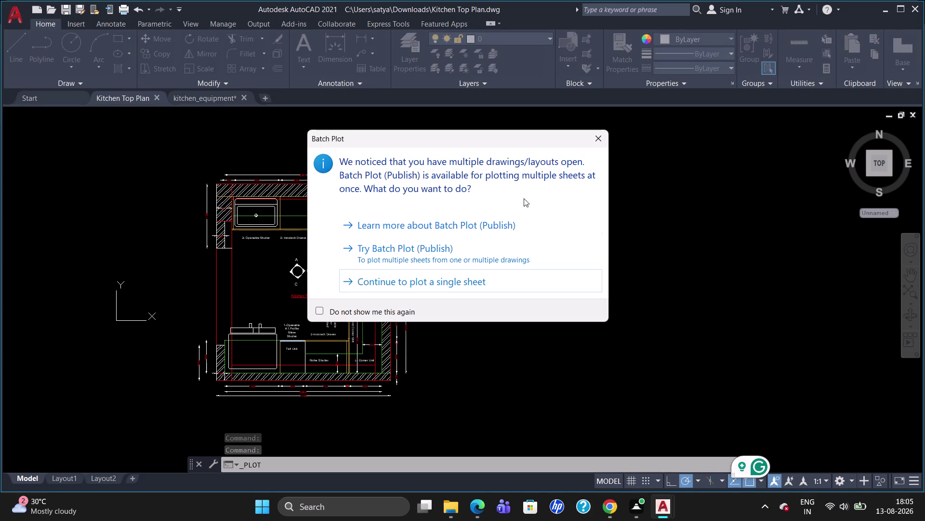
Plot a single sheet with no page setup, using DWG To PDF as printer.
click(604, 139)
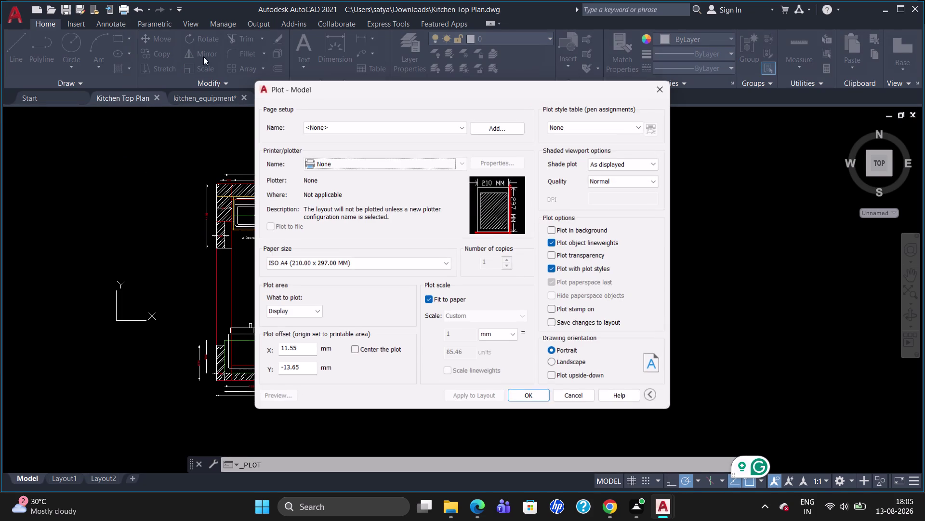
click(412, 124)
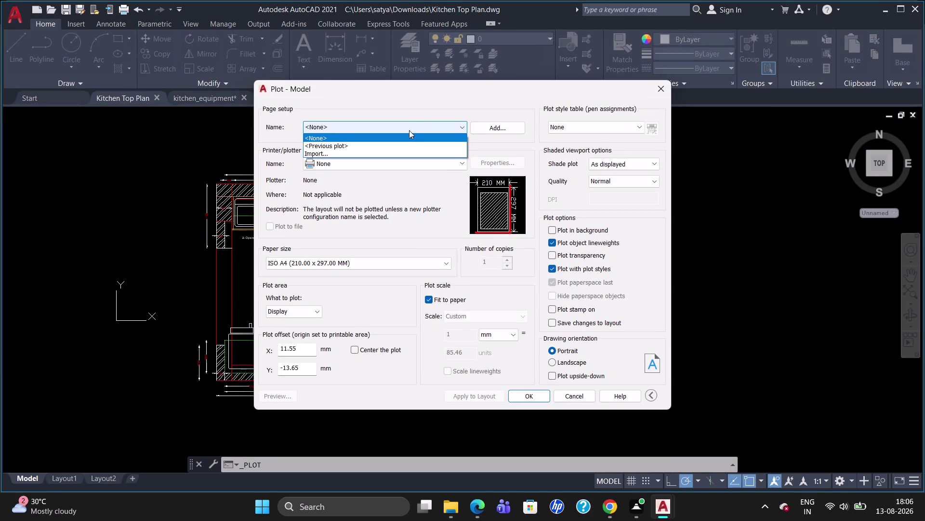
click(390, 163)
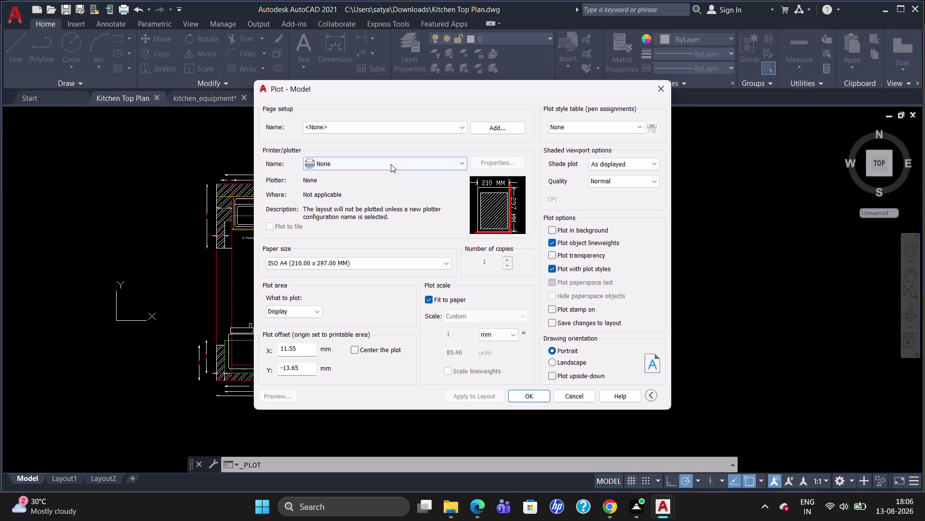
click(391, 164)
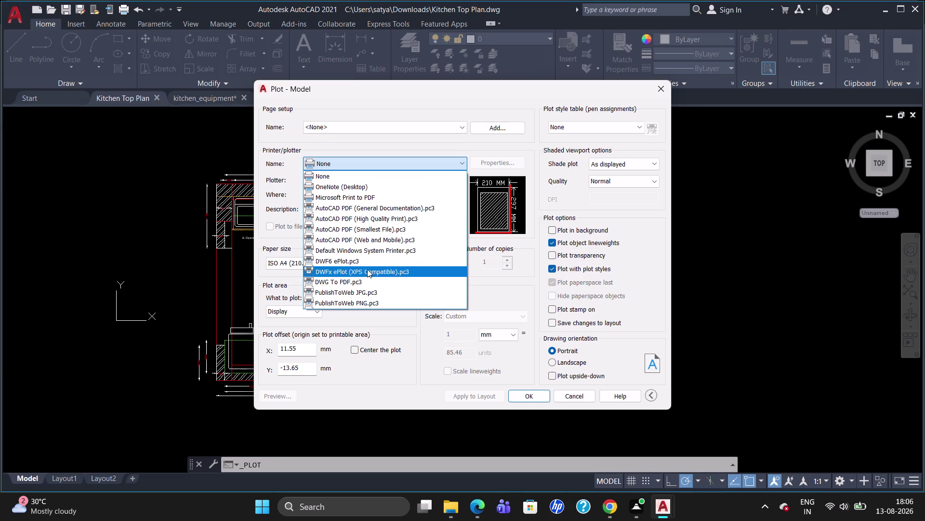
click(361, 285)
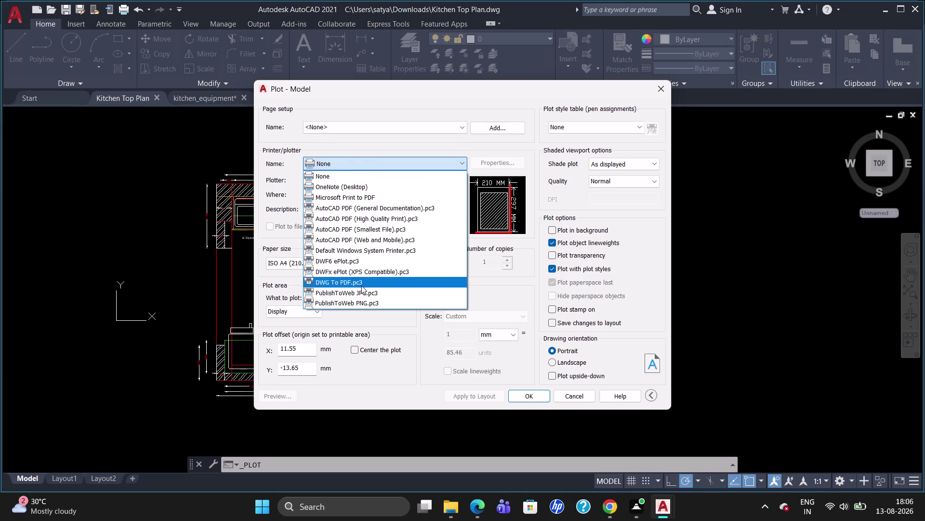
click(438, 226)
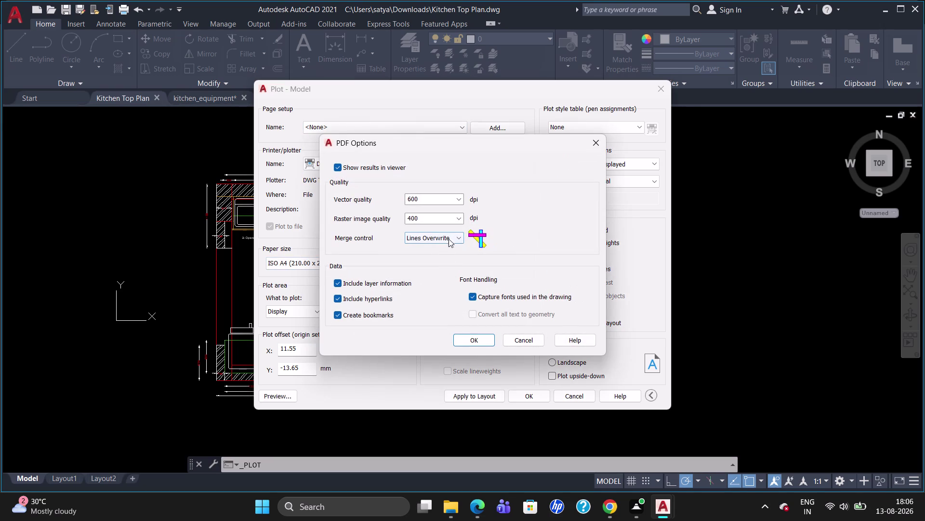
Set vector and raster quality to 4800 dpi, applied to this plot only.
click(453, 201)
click(459, 199)
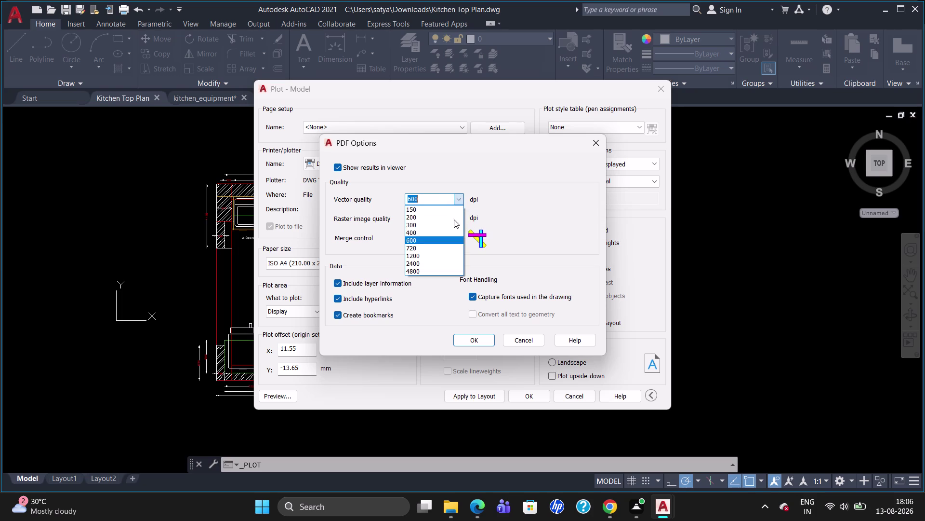
click(455, 278)
click(454, 220)
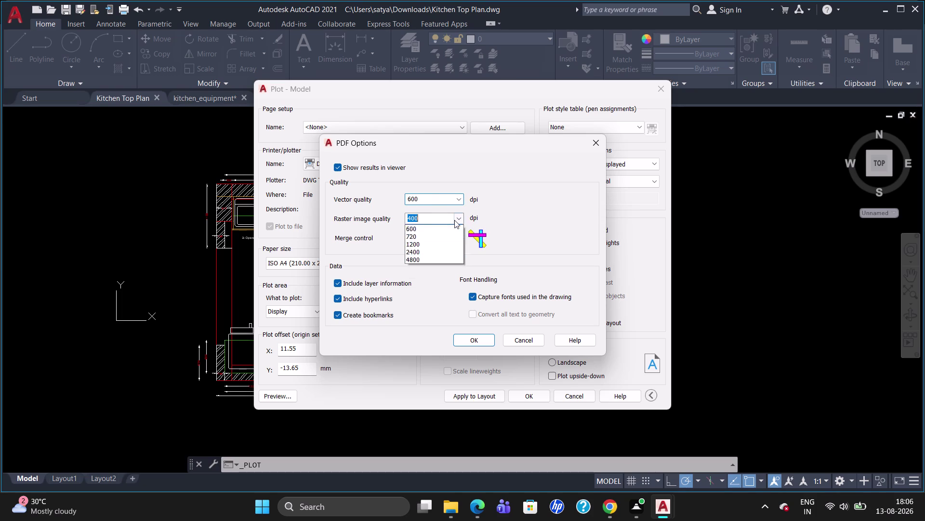
click(435, 292)
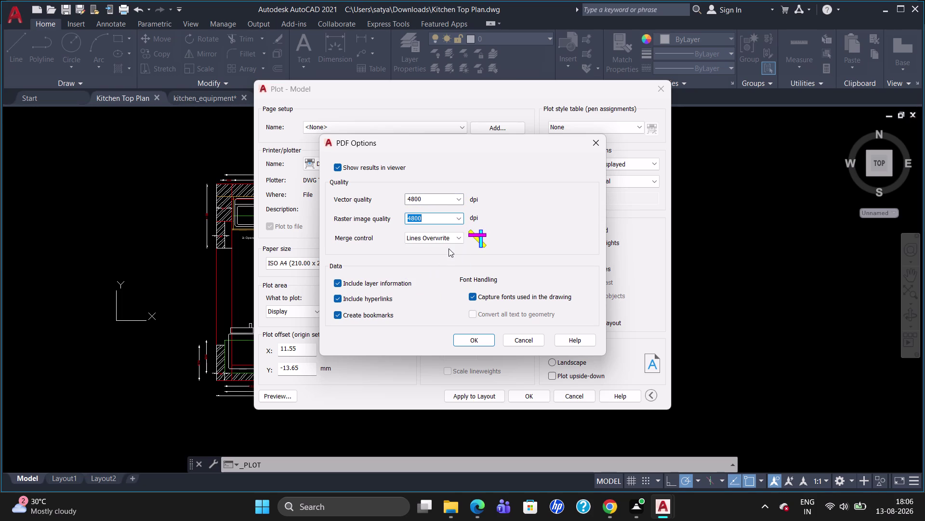
click(479, 338)
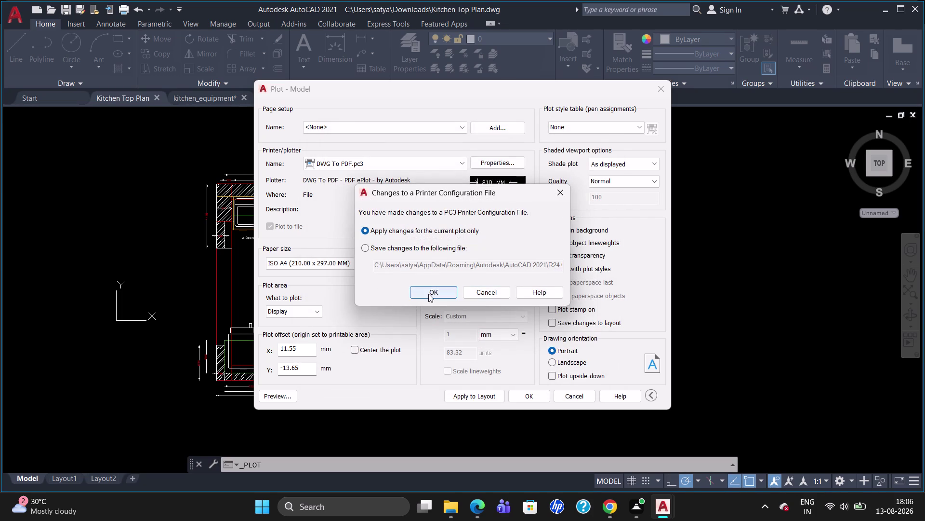
click(430, 292)
click(387, 265)
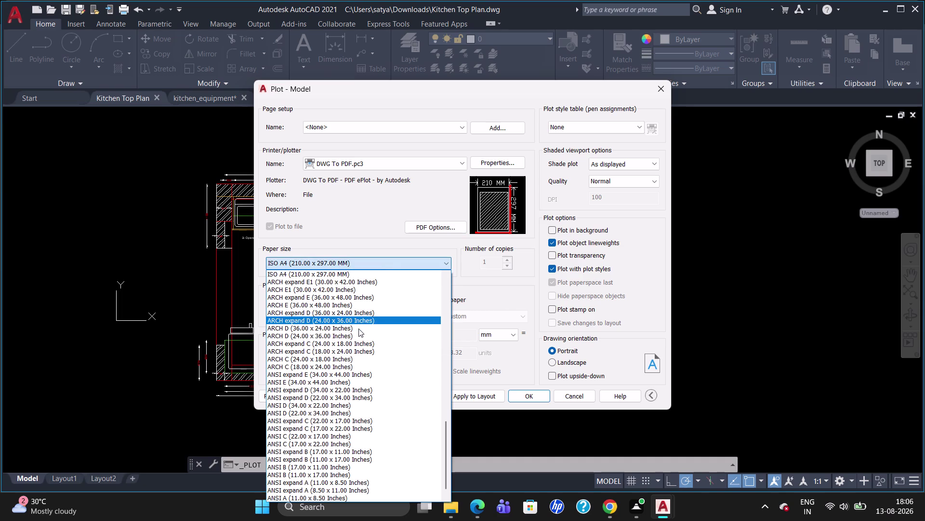
Choose ISO full bleed A3 paper, Maximum quality and acad.ctb for all layouts.
scroll(down, 3)
scroll(up, 3)
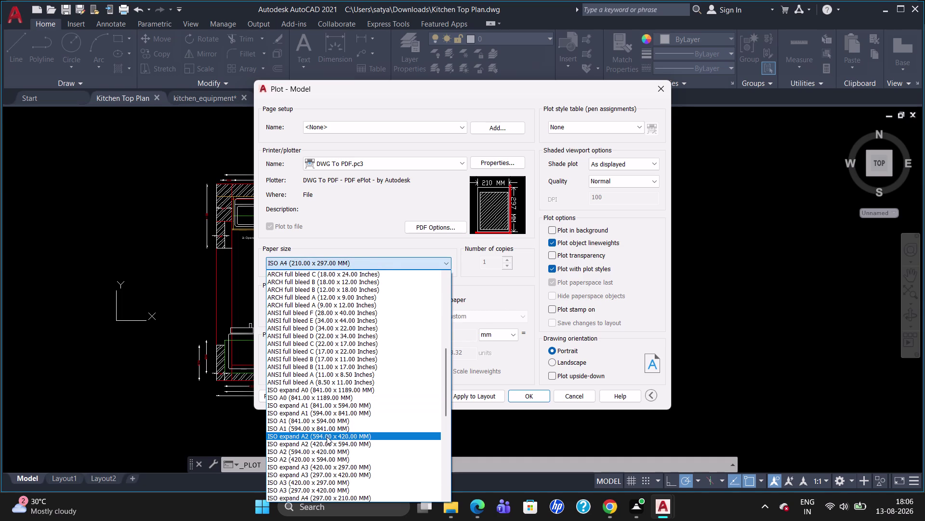
scroll(up, 3)
scroll(up, 3)
scroll(up, 3)
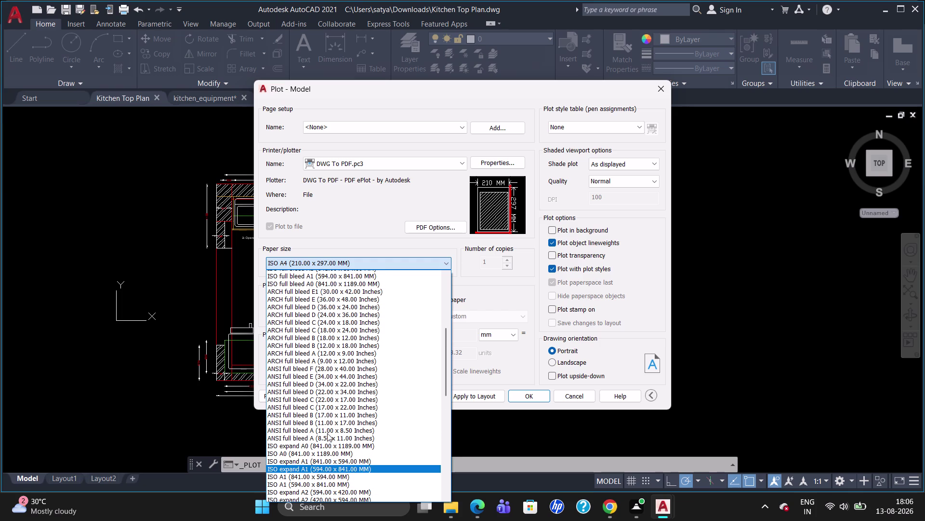
scroll(up, 3)
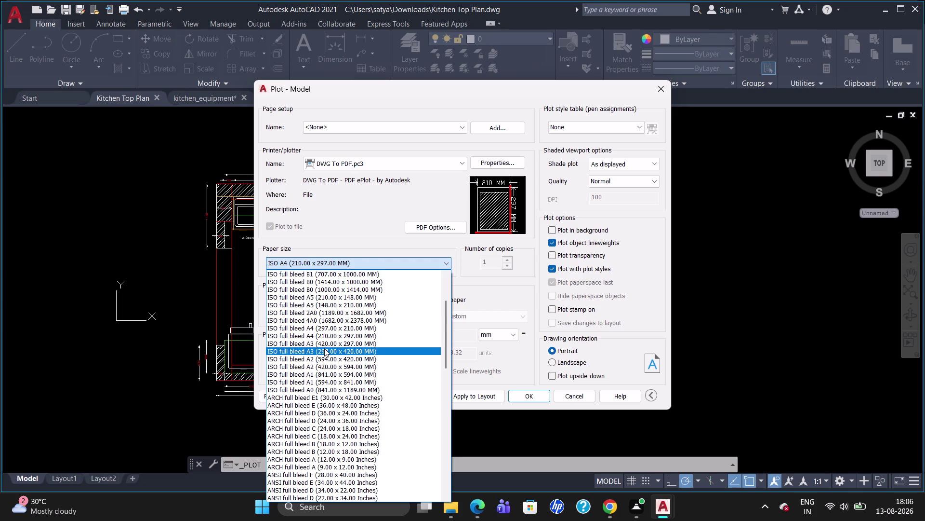
click(324, 348)
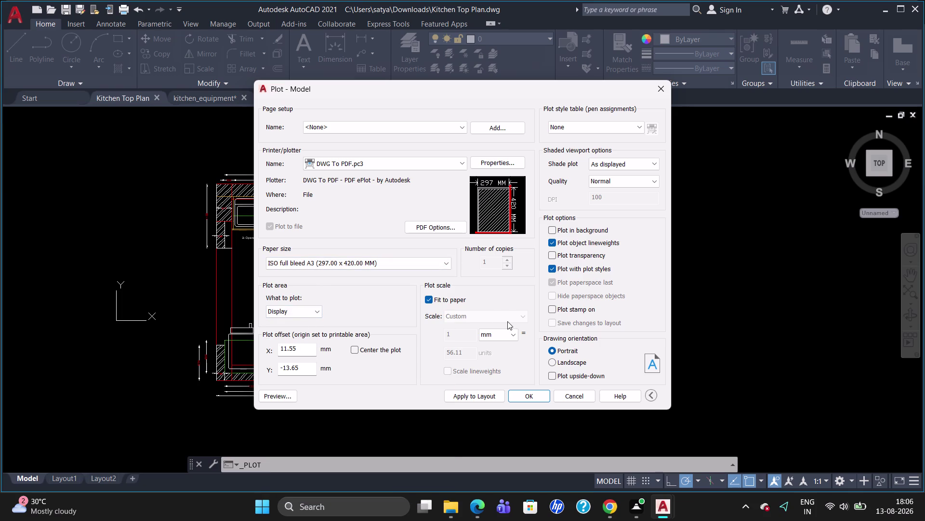
click(615, 177)
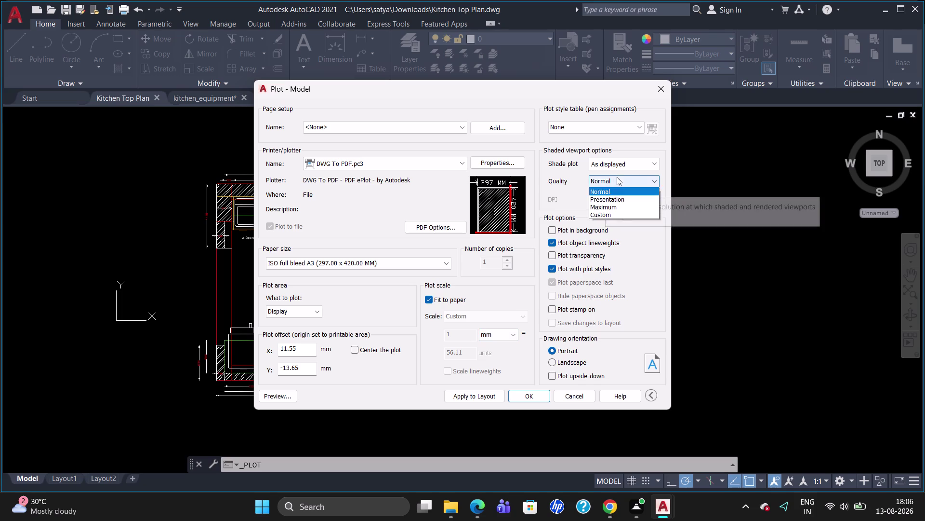
click(614, 219)
click(610, 122)
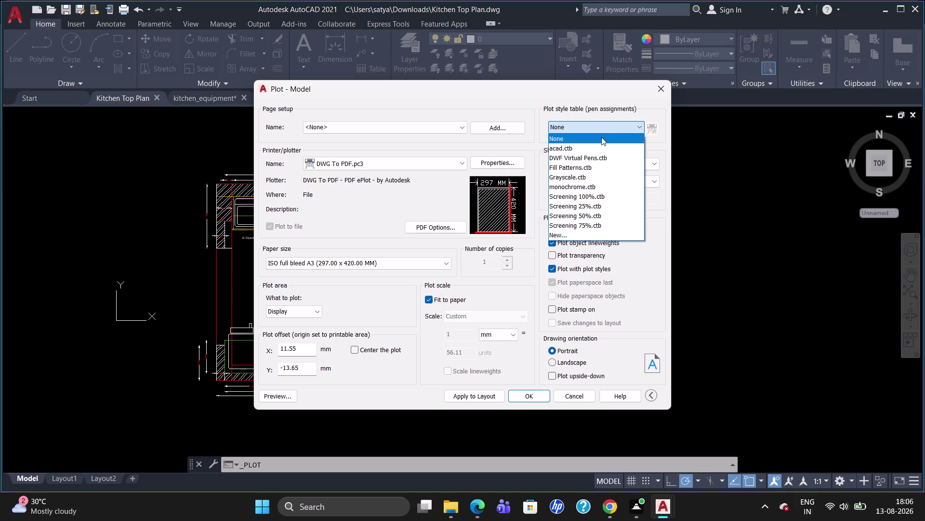
click(602, 144)
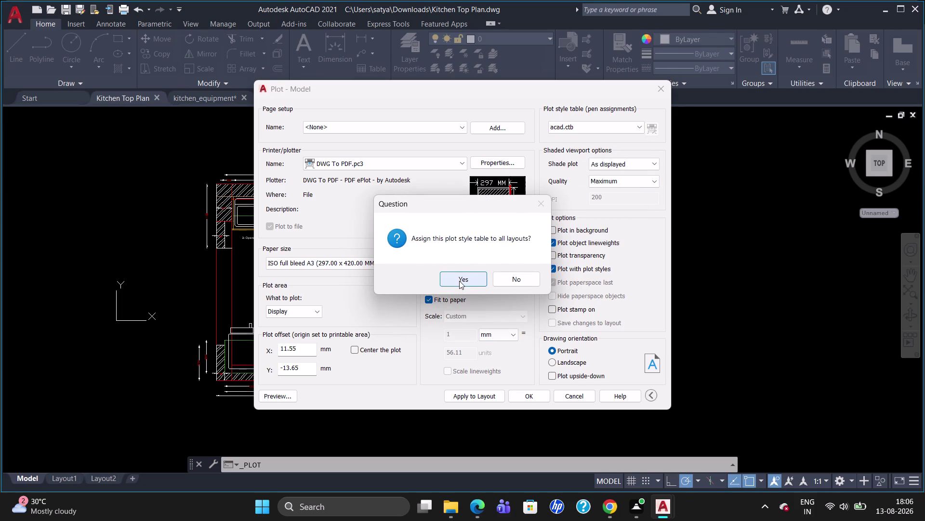
click(460, 280)
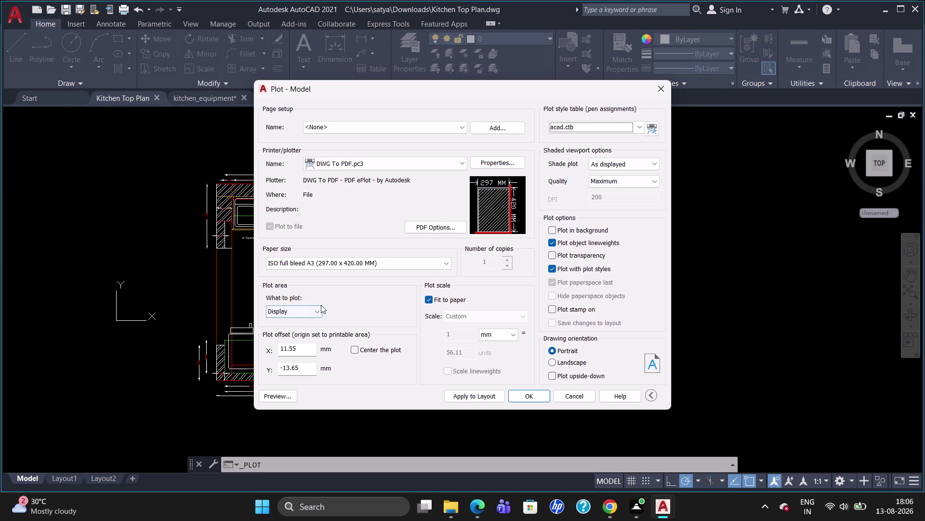
Plot a window framing the whole kitchen plan and save the PDF.
click(314, 313)
click(305, 343)
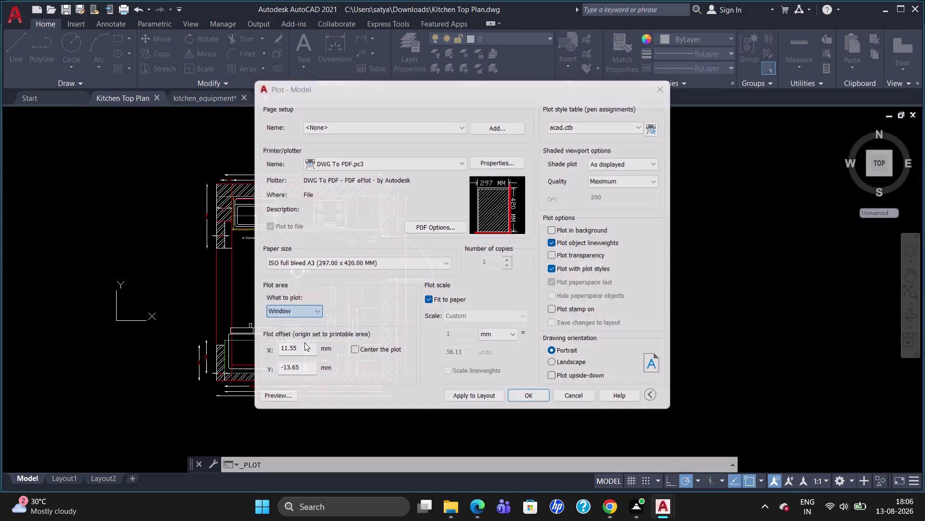
drag(143, 143, 443, 353)
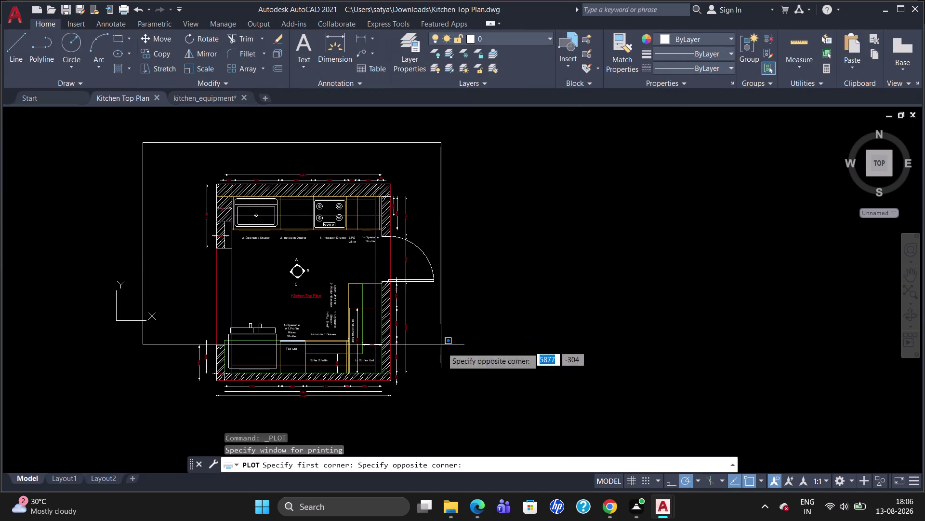
drag(443, 353, 457, 416)
click(456, 414)
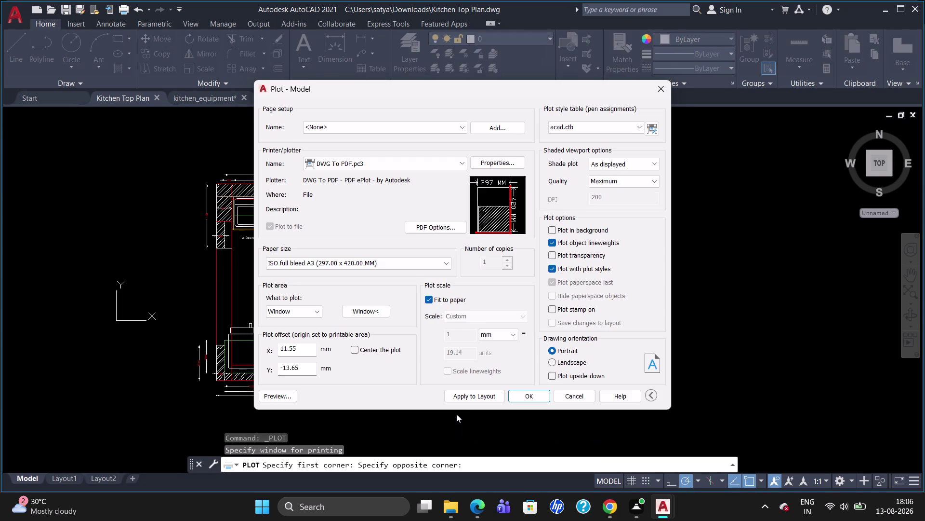
click(527, 392)
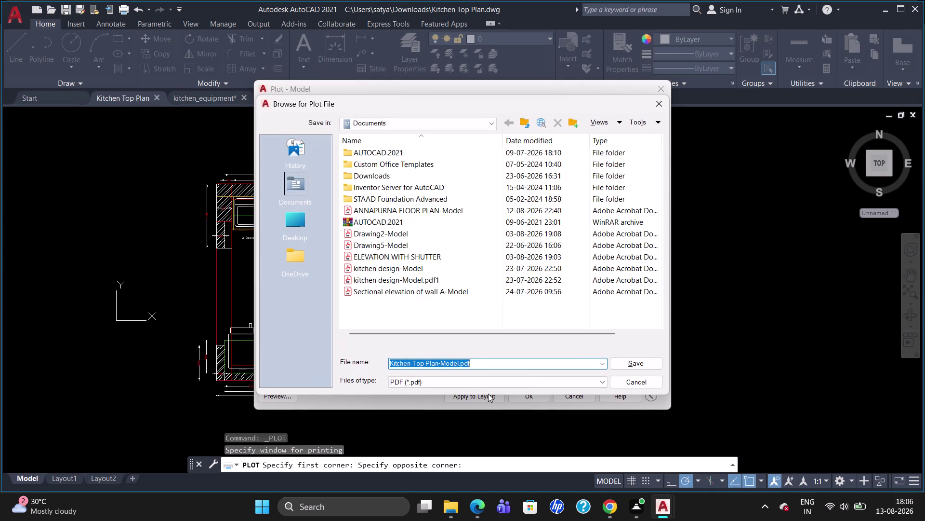
click(634, 360)
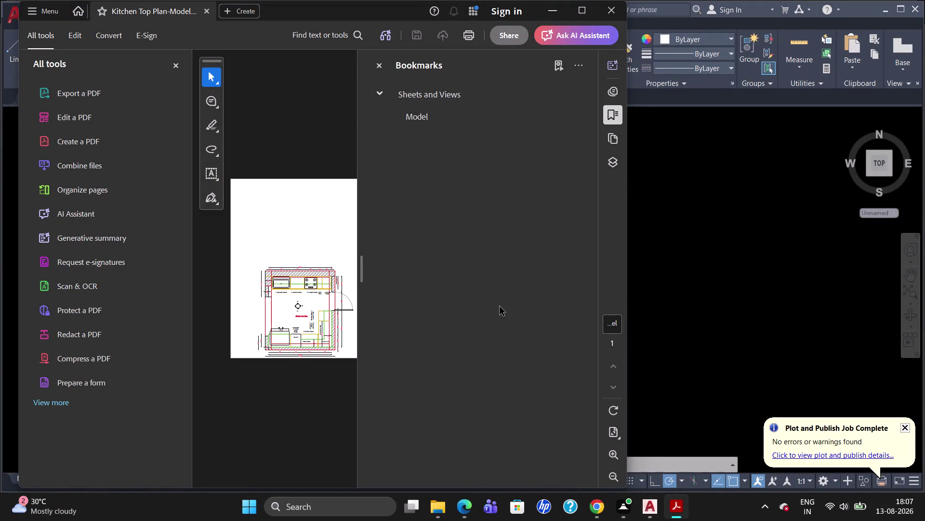
Review the plotted PDF, close Acrobat, and dismiss the plot completion notice.
scroll(up, 3)
click(614, 13)
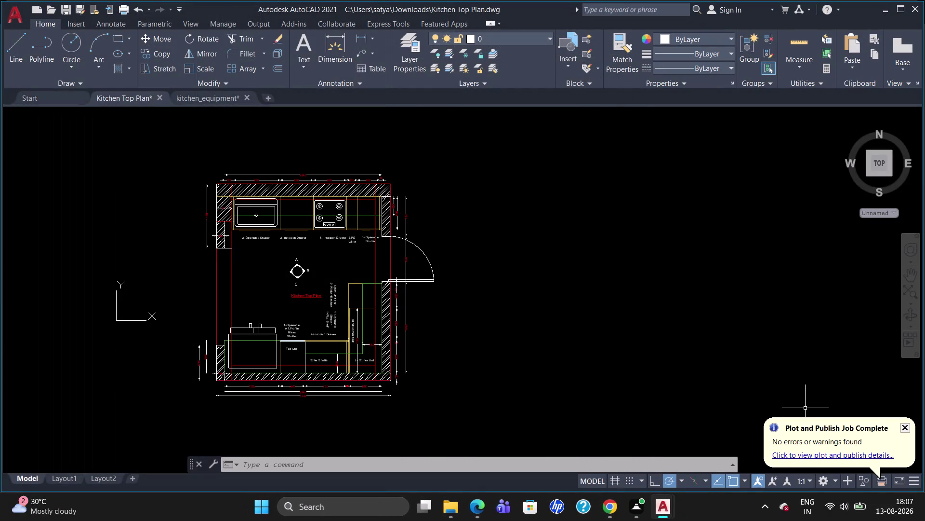
click(904, 424)
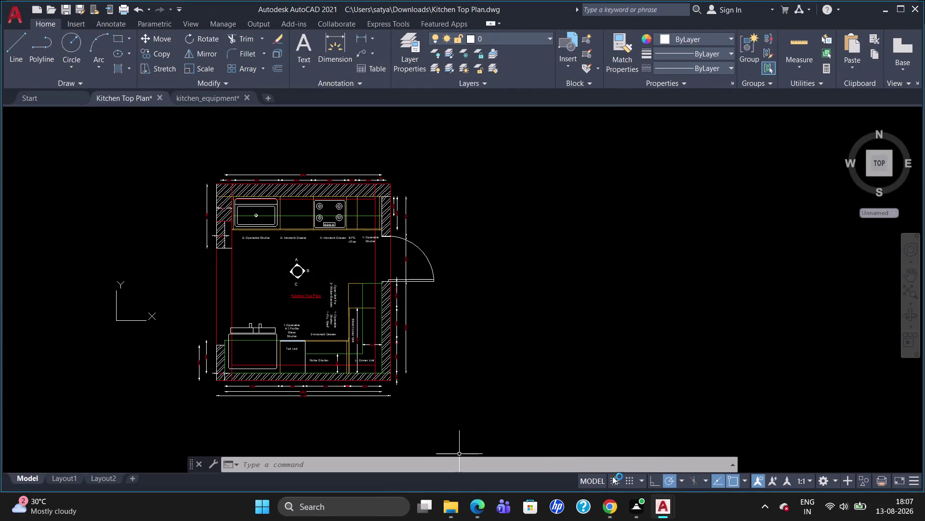